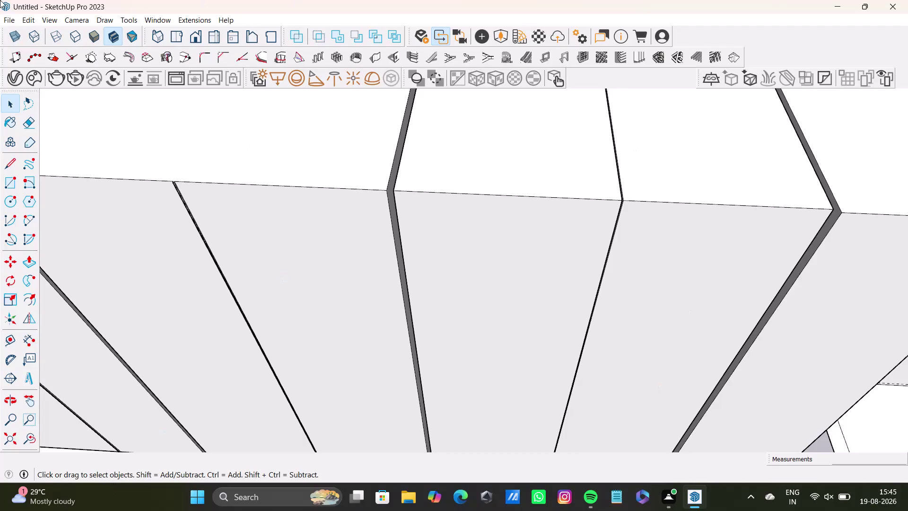
Zoom into the gap between two door panels and push its thin face inward.
scroll(down, 3)
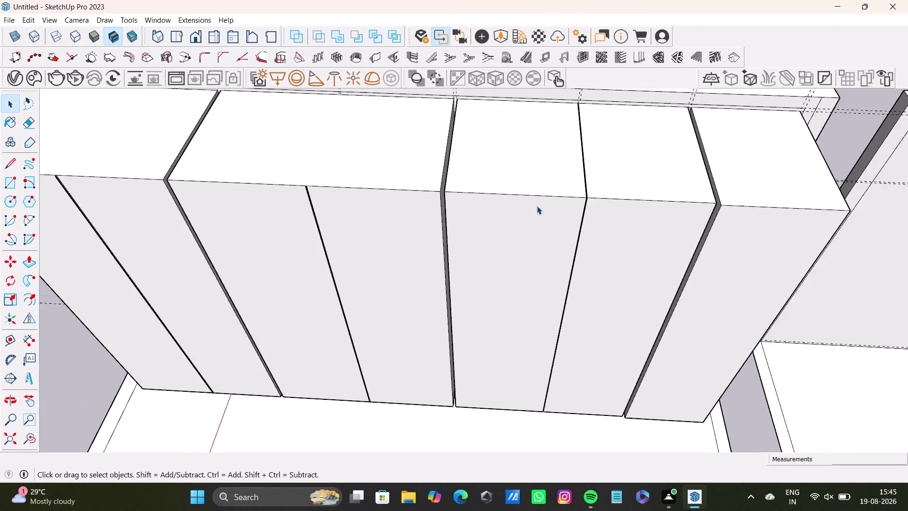
scroll(down, 3)
middle_drag(554, 187, 513, 303)
scroll(up, 3)
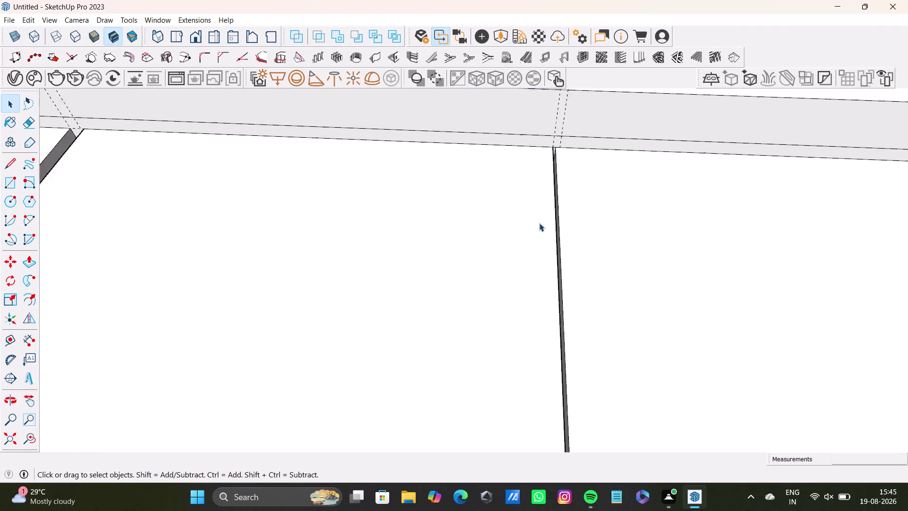
scroll(up, 3)
middle_drag(547, 205, 479, 353)
scroll(up, 3)
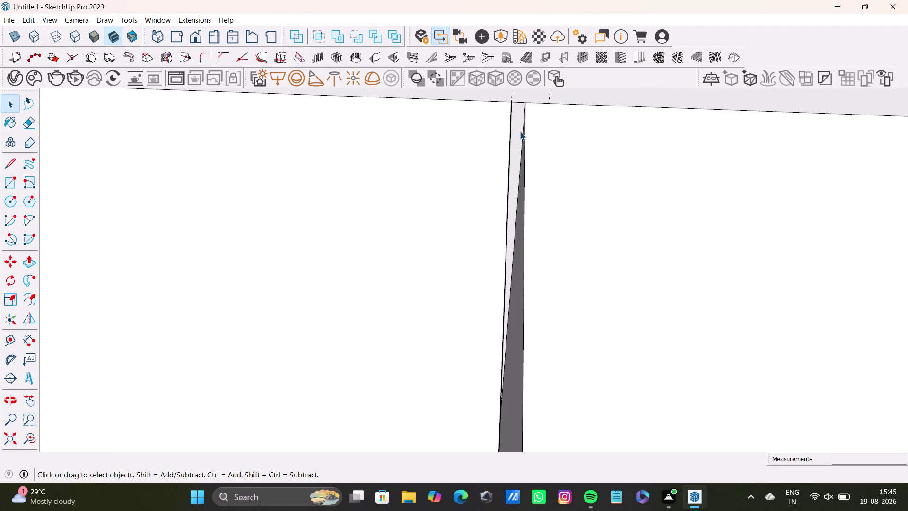
click(520, 131)
key(p)
drag(520, 131, 506, 455)
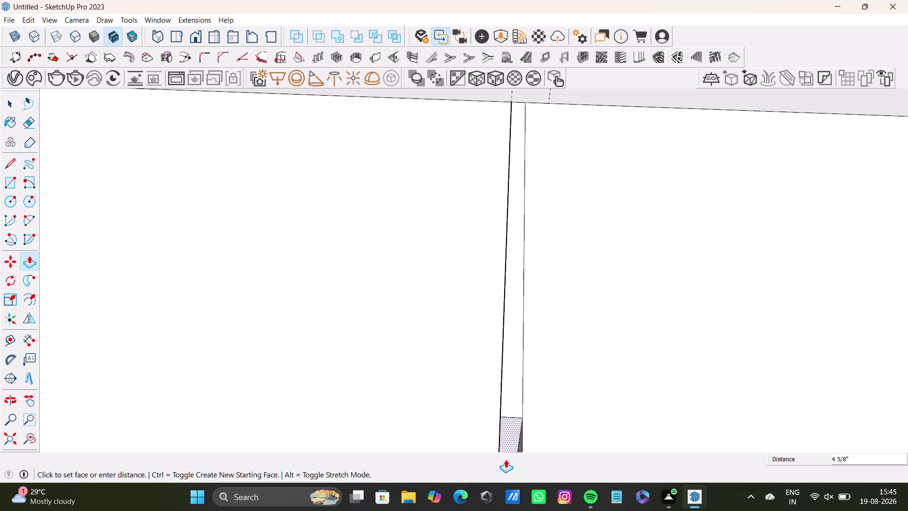
drag(506, 455, 506, 460)
Keep recessing the gap strip while following it along the door gap.
scroll(down, 3)
middle_drag(512, 417, 528, 90)
drag(525, 109, 529, 341)
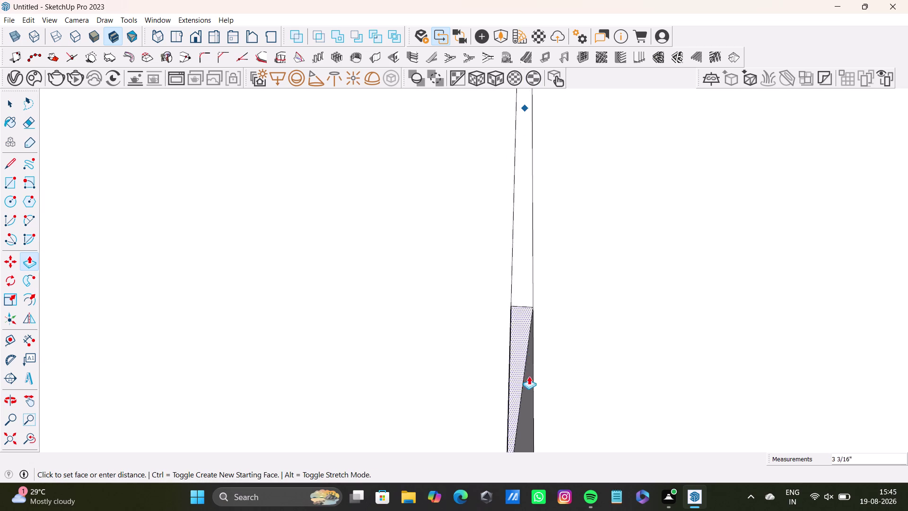
drag(529, 341, 531, 460)
scroll(down, 3)
middle_drag(540, 414, 586, 8)
scroll(up, 3)
drag(562, 113, 596, 424)
scroll(down, 3)
middle_drag(601, 396, 610, 160)
drag(599, 183, 599, 193)
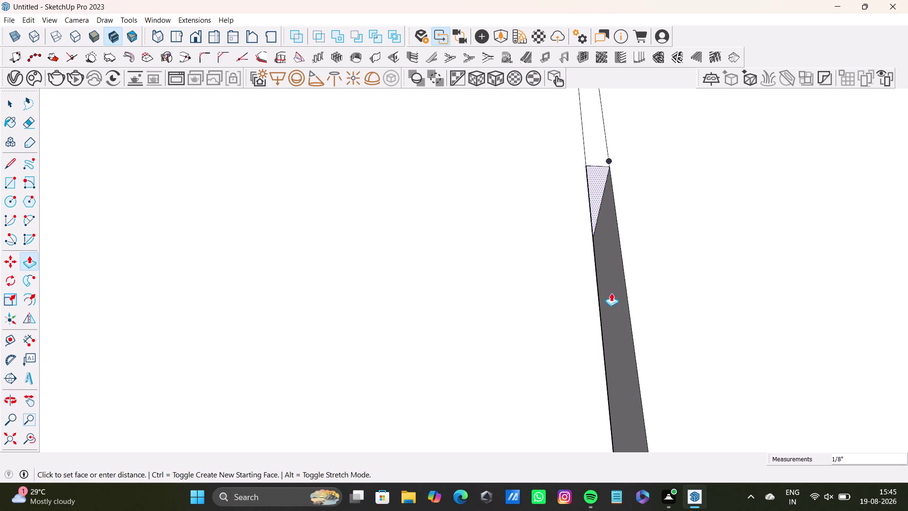
drag(599, 193, 645, 451)
scroll(down, 3)
middle_drag(659, 400, 648, 69)
drag(625, 109, 674, 370)
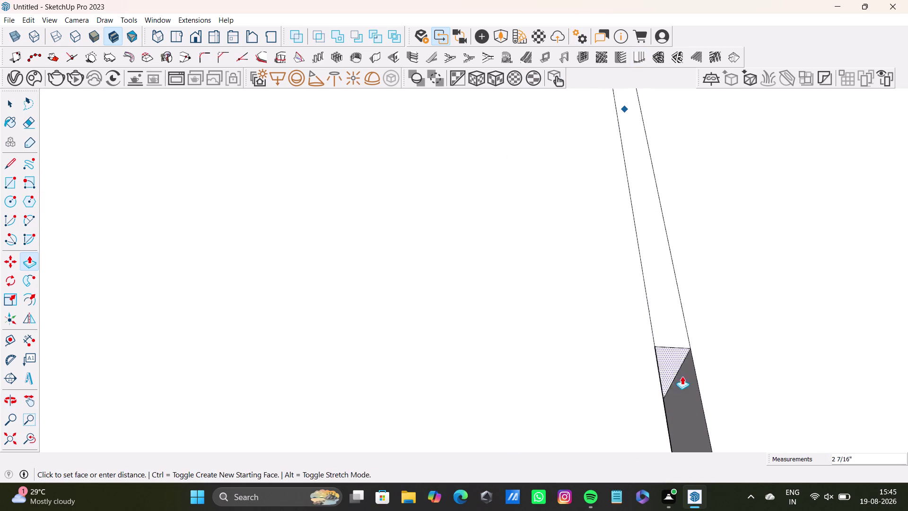
drag(674, 370, 682, 376)
scroll(down, 3)
middle_drag(682, 369, 660, 115)
drag(657, 122, 735, 443)
scroll(down, 3)
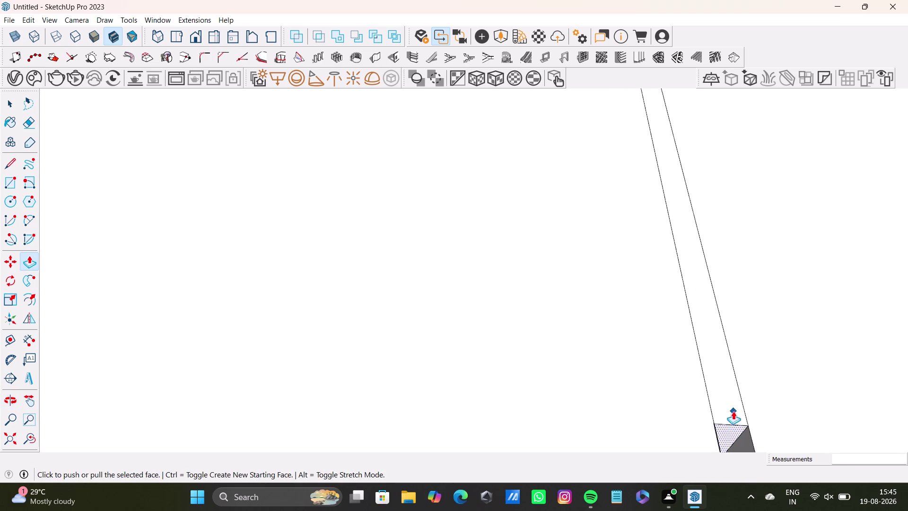
scroll(down, 3)
middle_drag(731, 396, 665, 82)
drag(664, 122, 756, 461)
scroll(down, 3)
middle_drag(740, 398, 684, 97)
drag(700, 143, 799, 459)
Continue pushing the gap face deeper further down the gap between the panels.
scroll(down, 3)
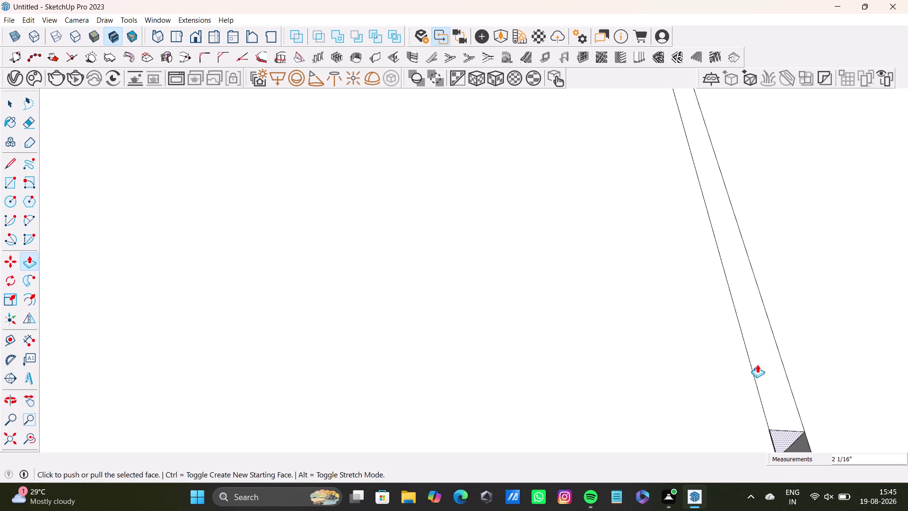
middle_drag(758, 361, 664, 58)
scroll(up, 3)
drag(703, 152, 811, 434)
scroll(down, 3)
middle_drag(784, 387, 689, 110)
drag(707, 160, 707, 161)
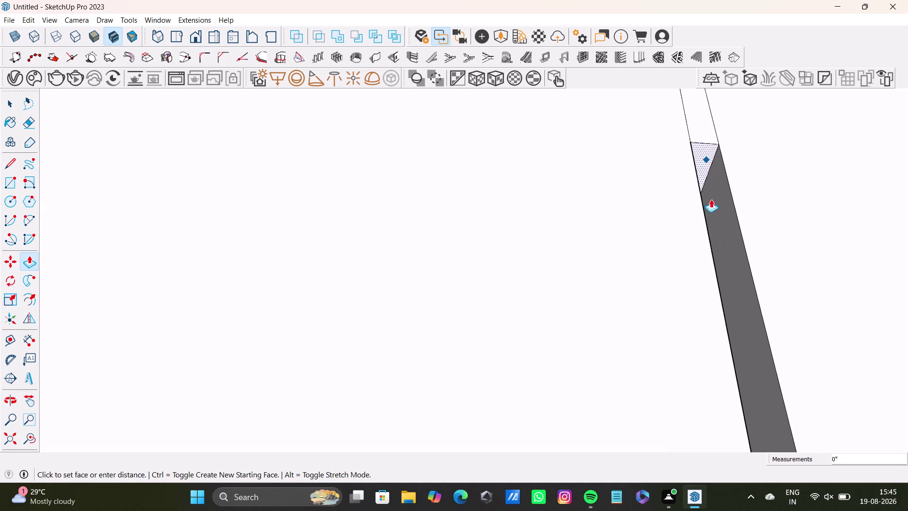
drag(707, 160, 796, 421)
scroll(down, 3)
middle_drag(790, 394, 735, 188)
drag(713, 215, 713, 216)
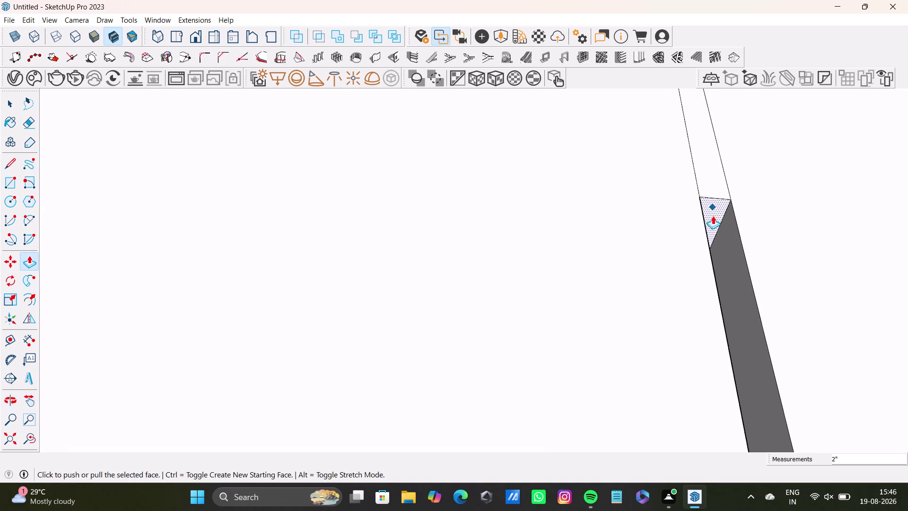
drag(713, 216, 817, 441)
scroll(down, 3)
middle_drag(820, 406, 721, 96)
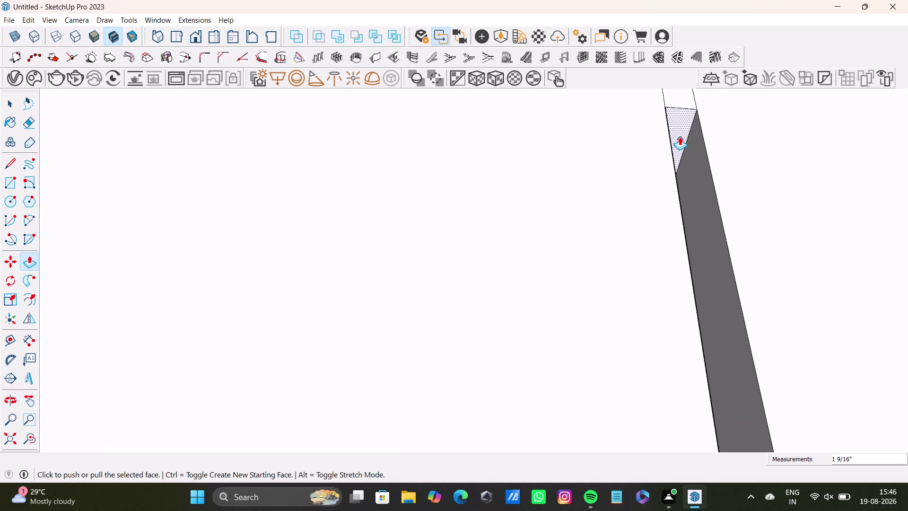
drag(678, 129, 799, 487)
scroll(down, 3)
middle_drag(763, 374, 687, 54)
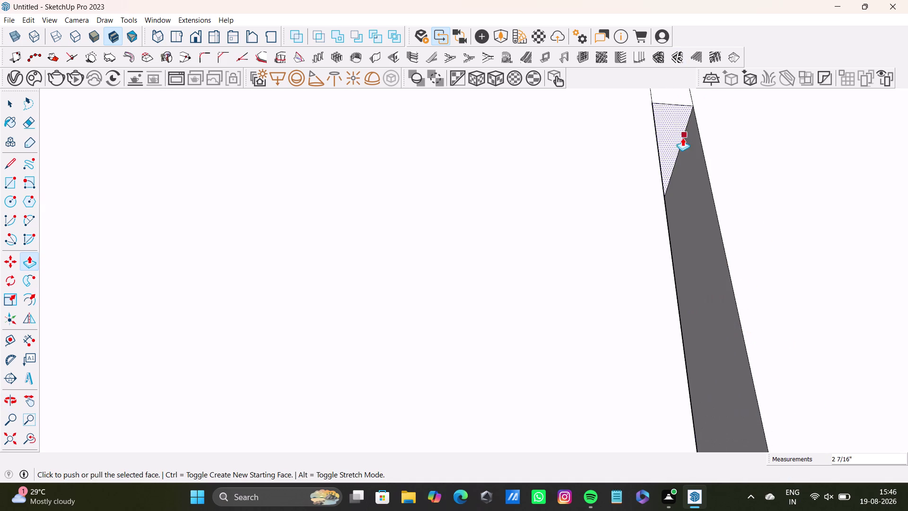
drag(675, 126, 807, 464)
scroll(down, 3)
middle_drag(788, 392, 701, 101)
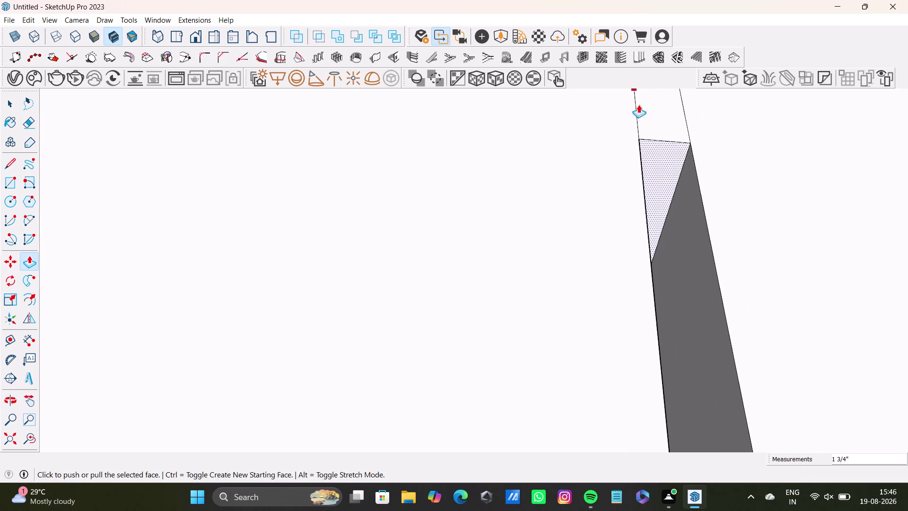
drag(666, 171, 777, 422)
scroll(down, 3)
middle_drag(786, 379, 716, 96)
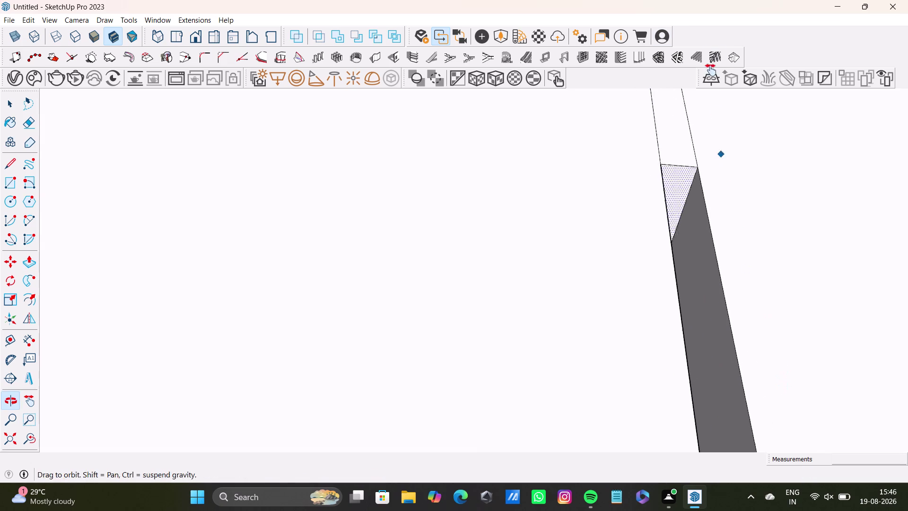
middle_drag(716, 96, 711, 67)
drag(670, 124, 787, 413)
scroll(down, 3)
Push the lower end of the gap strip to its final depth and select the leftover edge.
scroll(up, 3)
scroll(down, 3)
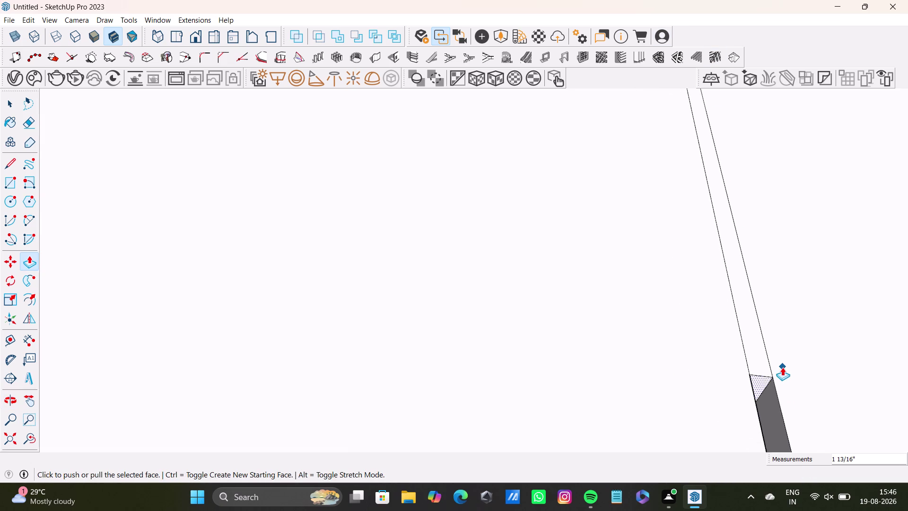
scroll(down, 3)
middle_drag(785, 367, 709, 233)
scroll(up, 3)
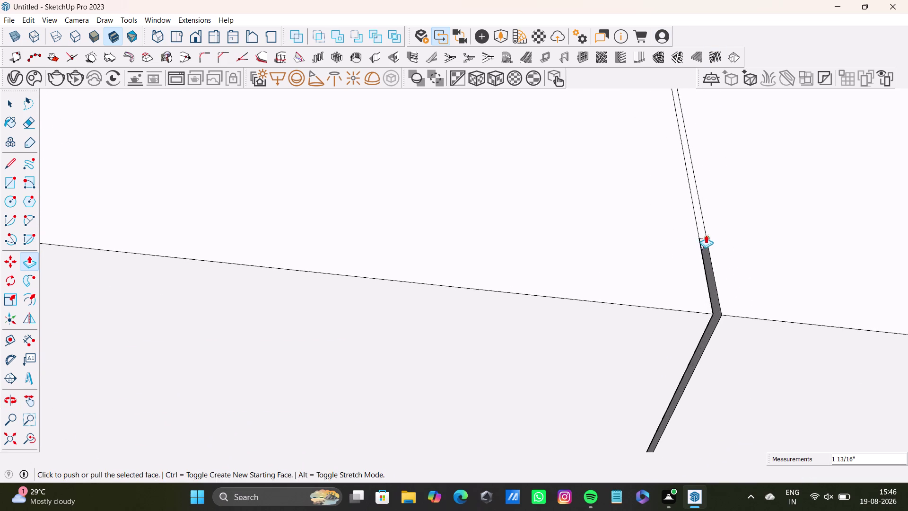
scroll(up, 3)
drag(703, 245, 732, 409)
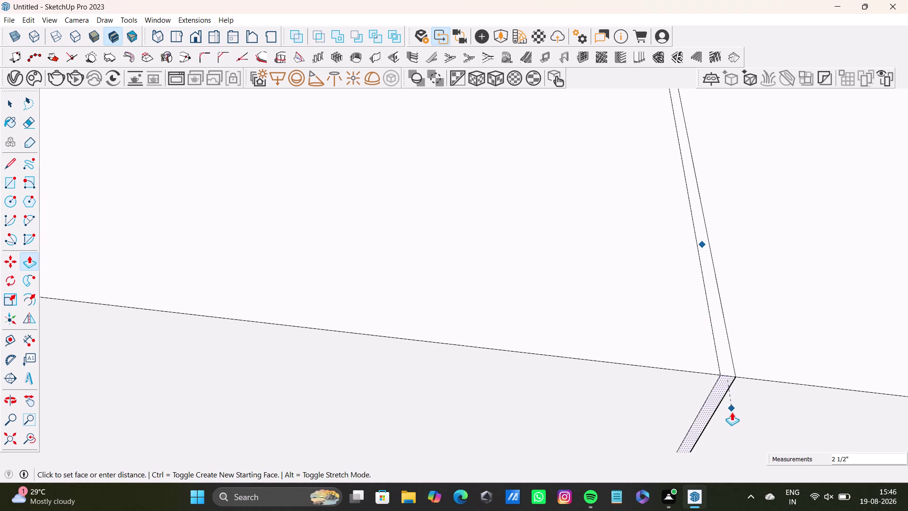
drag(731, 408, 731, 416)
drag(716, 381, 725, 386)
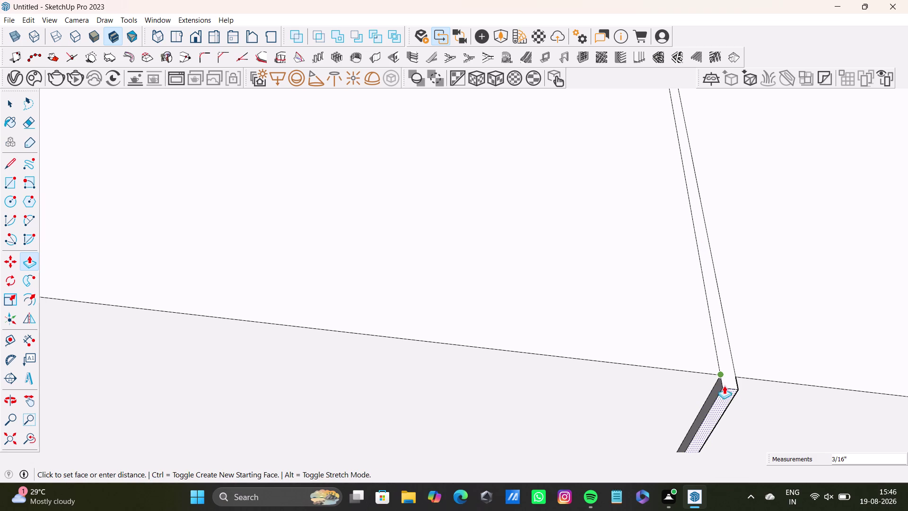
drag(725, 387, 725, 385)
key(space)
scroll(up, 3)
click(716, 350)
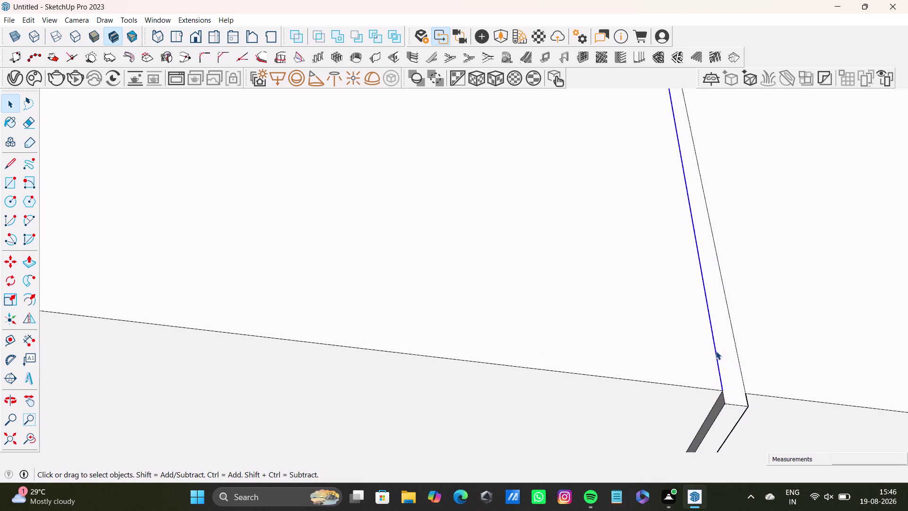
Delete the two leftover edges along the door gap.
key(Delete)
click(739, 364)
key(Delete)
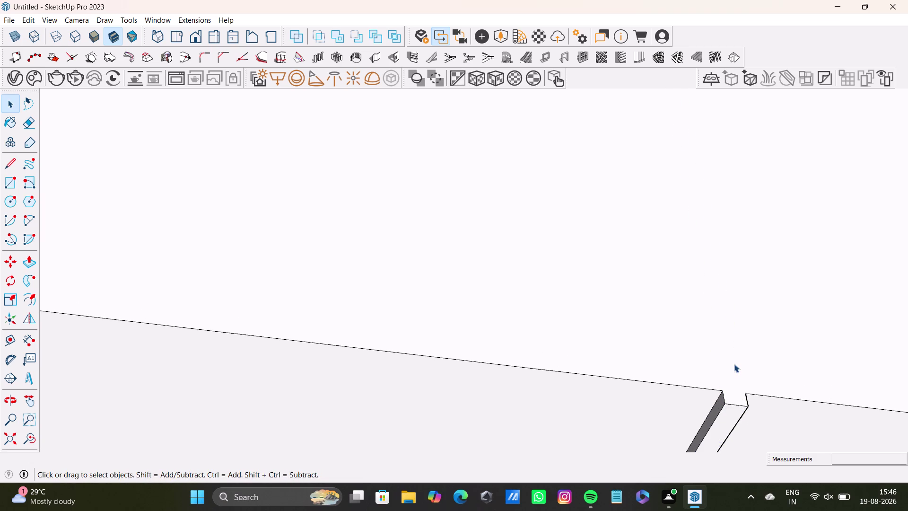
scroll(down, 3)
scroll(up, 3)
scroll(down, 3)
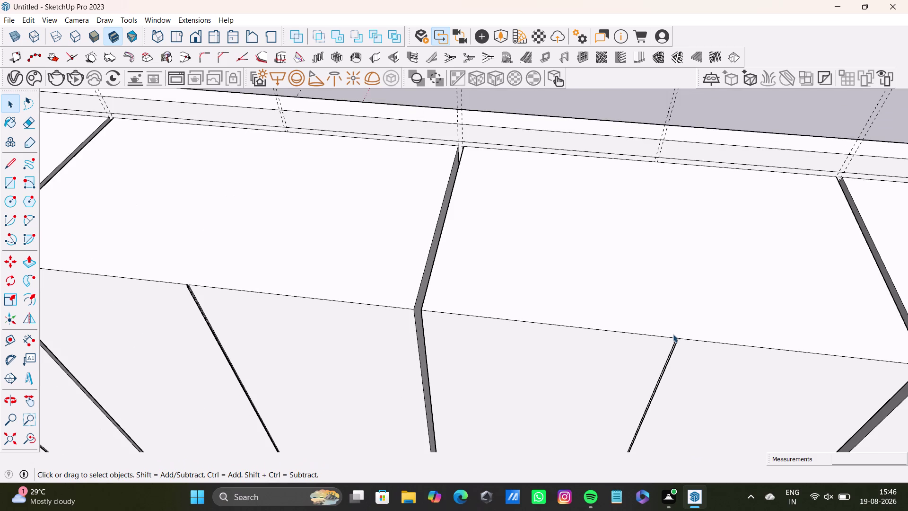
scroll(up, 3)
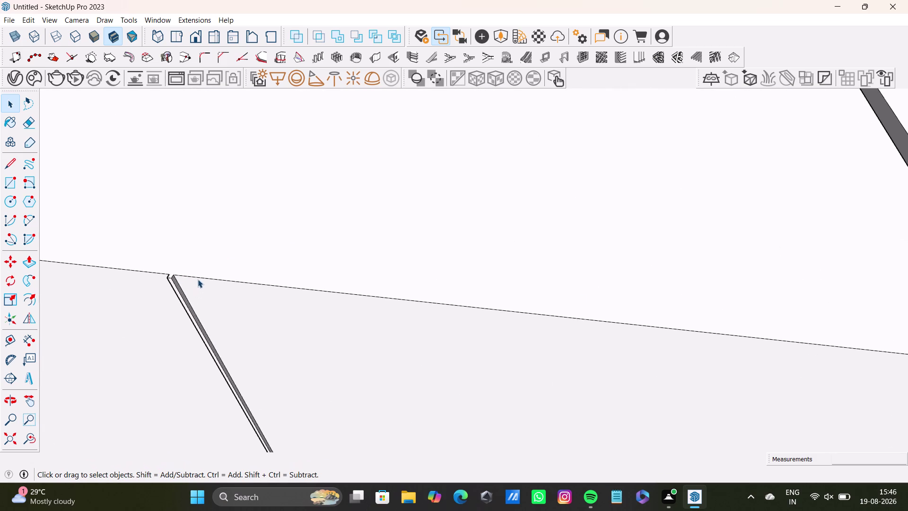
scroll(down, 3)
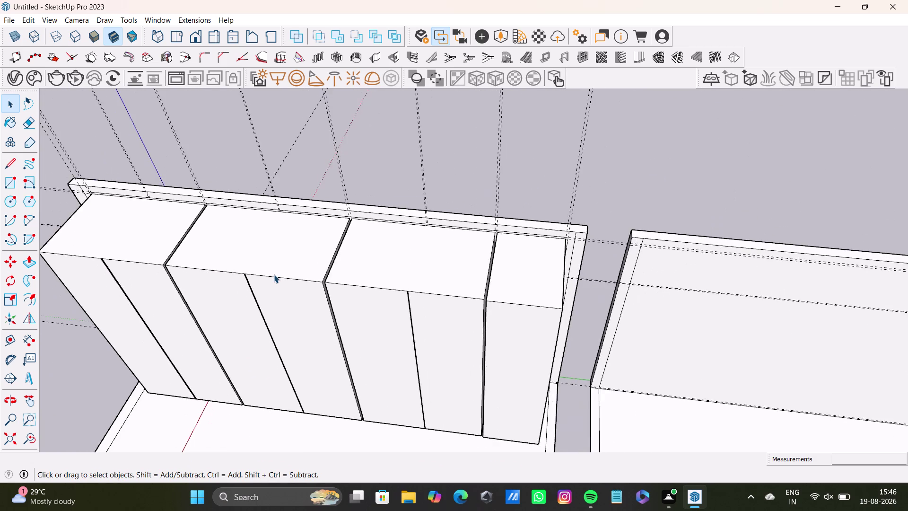
scroll(down, 3)
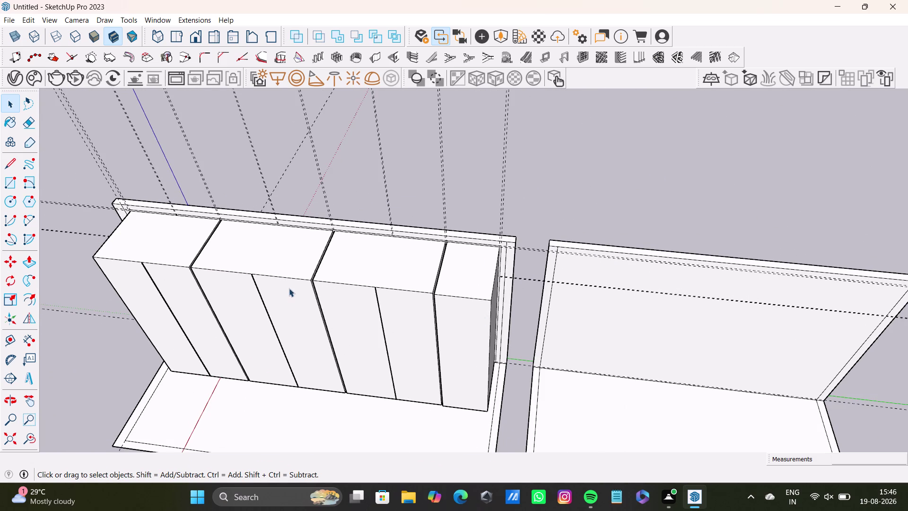
scroll(down, 3)
Orbit out over the cabinet run and triple-click to select the cabinet.
middle_drag(289, 284, 476, 273)
scroll(up, 3)
middle_drag(467, 298, 499, 126)
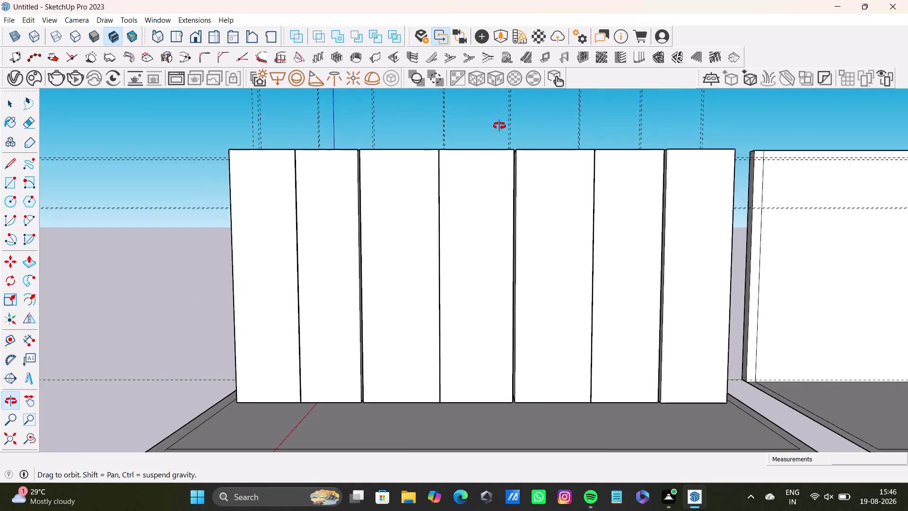
middle_drag(499, 126, 441, 207)
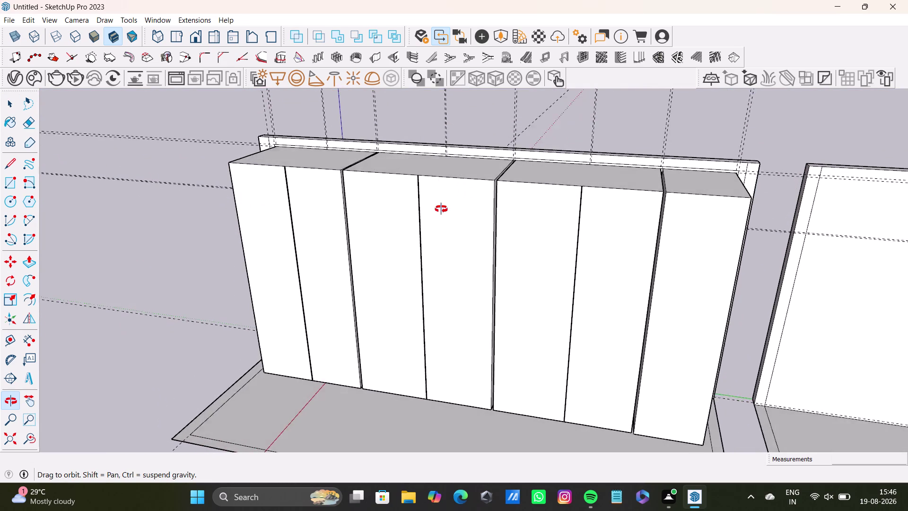
middle_drag(440, 207, 485, 246)
scroll(down, 3)
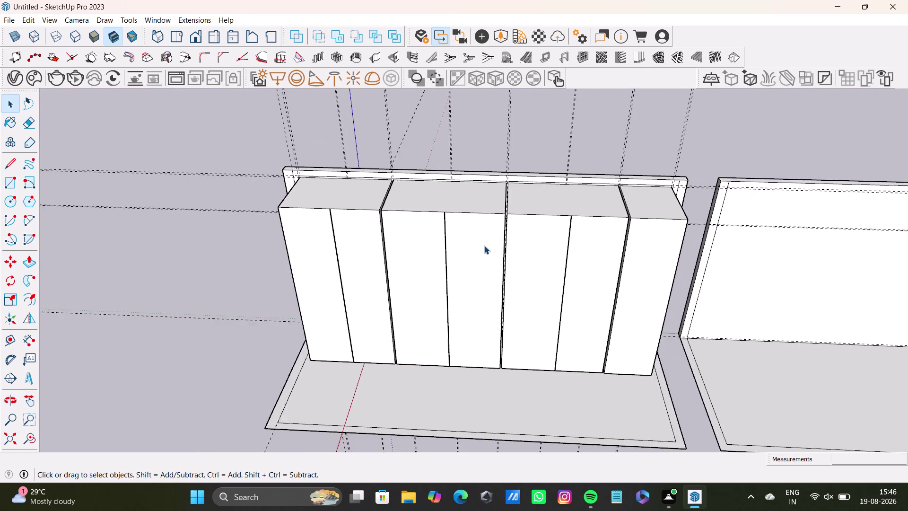
scroll(down, 3)
double_click(697, 217)
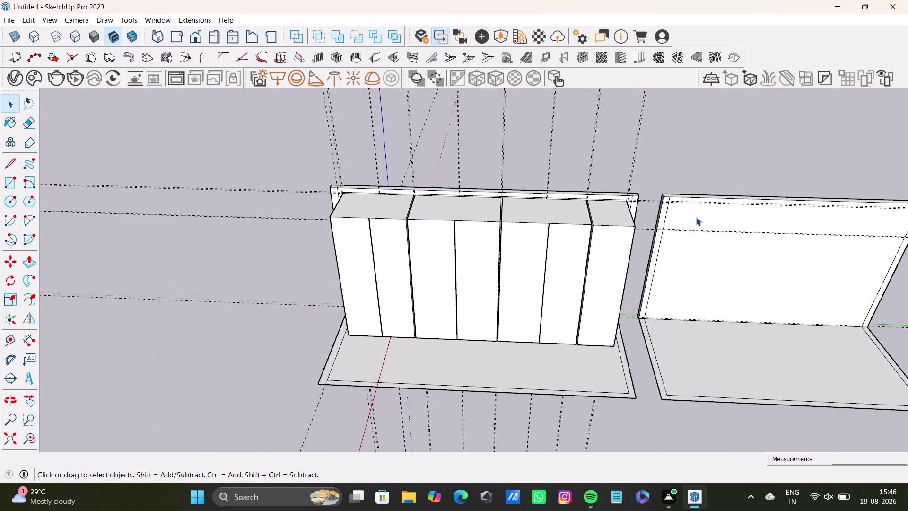
scroll(down, 3)
middle_drag(631, 242, 550, 233)
scroll(up, 3)
triple_click(575, 204)
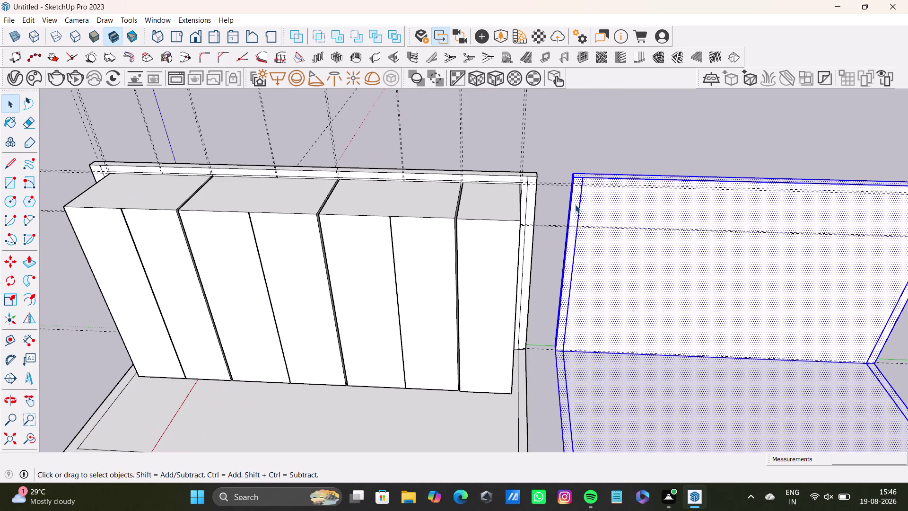
Delete the stray cabinet duplicate and select the entire cabinet with all its doors.
scroll(down, 3)
key(Delete)
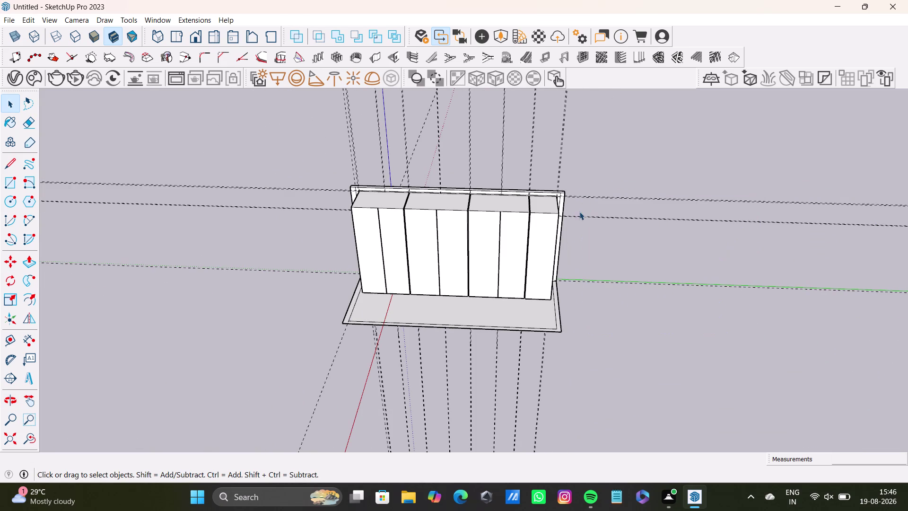
scroll(up, 3)
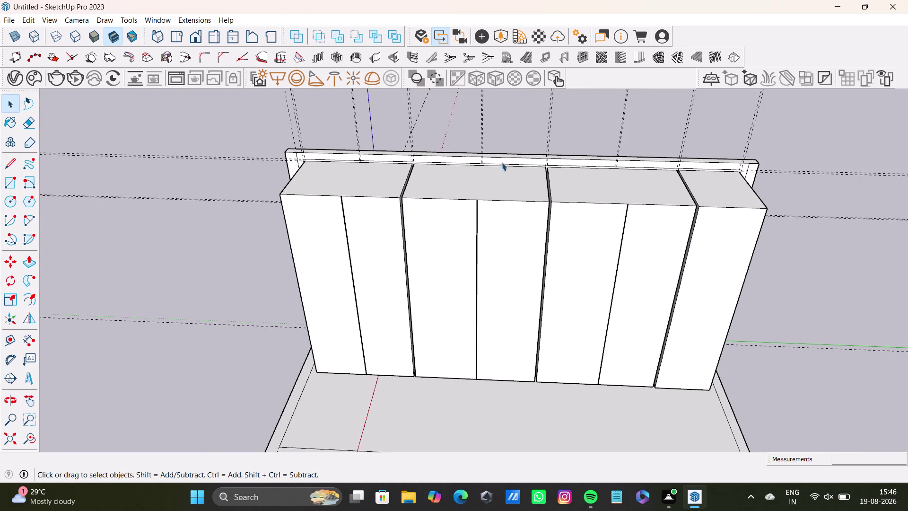
triple_click(505, 161)
scroll(down, 3)
middle_drag(540, 224, 495, 224)
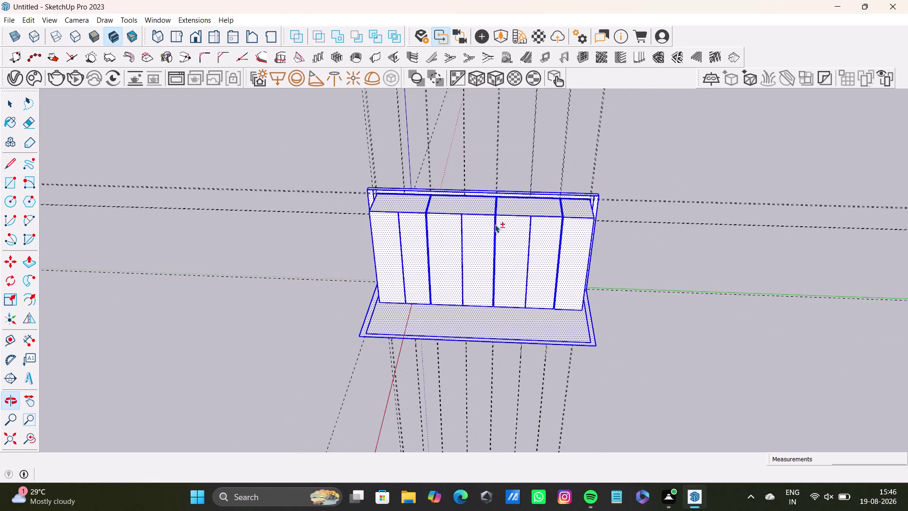
Copy the cabinet from its bottom corner and place the duplicate to the right.
key(m)
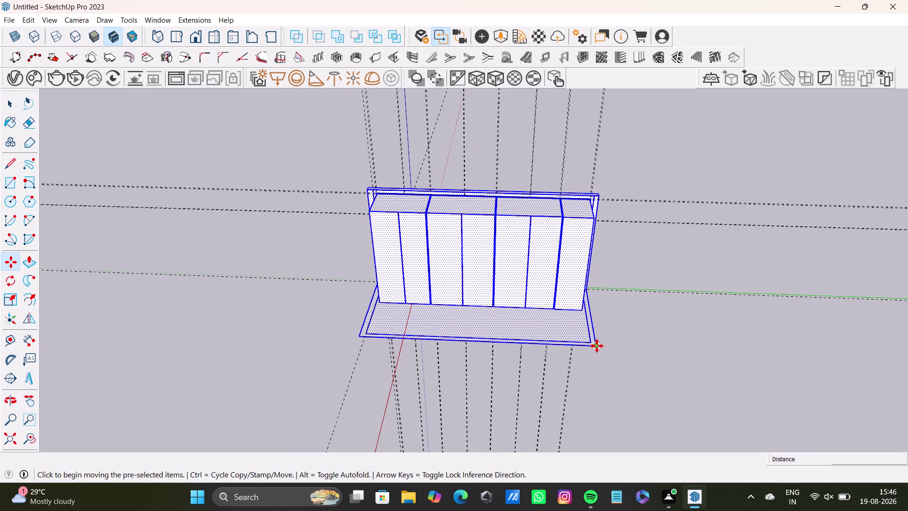
click(597, 346)
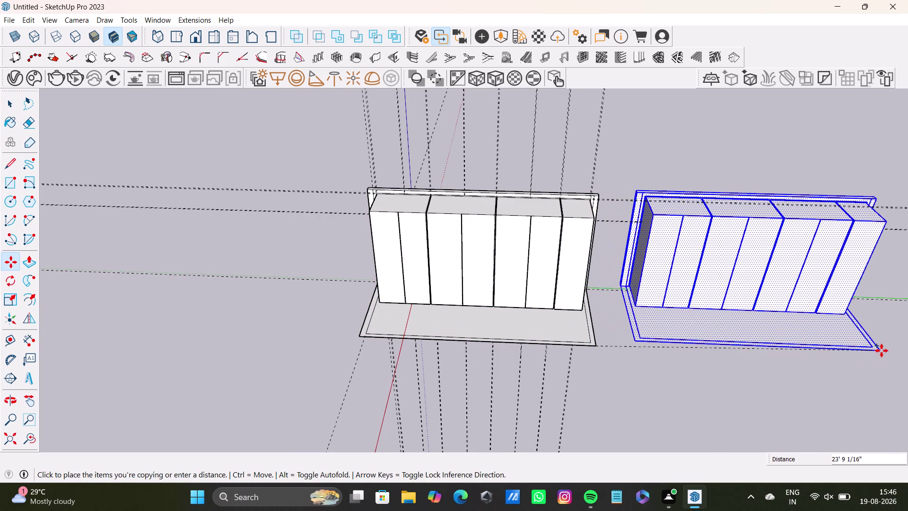
click(882, 350)
key(space)
click(723, 375)
scroll(up, 3)
middle_drag(488, 238, 709, 258)
scroll(up, 3)
middle_drag(522, 212, 514, 381)
middle_drag(535, 350, 513, 204)
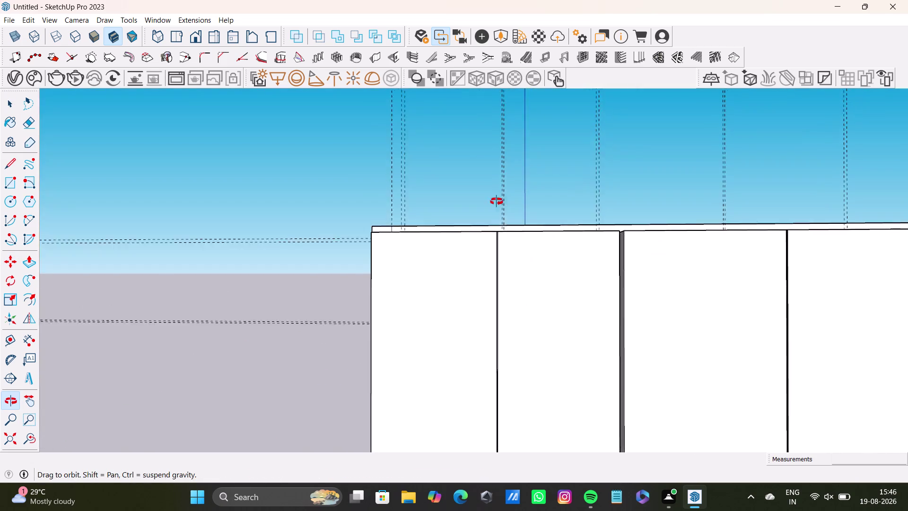
middle_drag(512, 204, 593, 333)
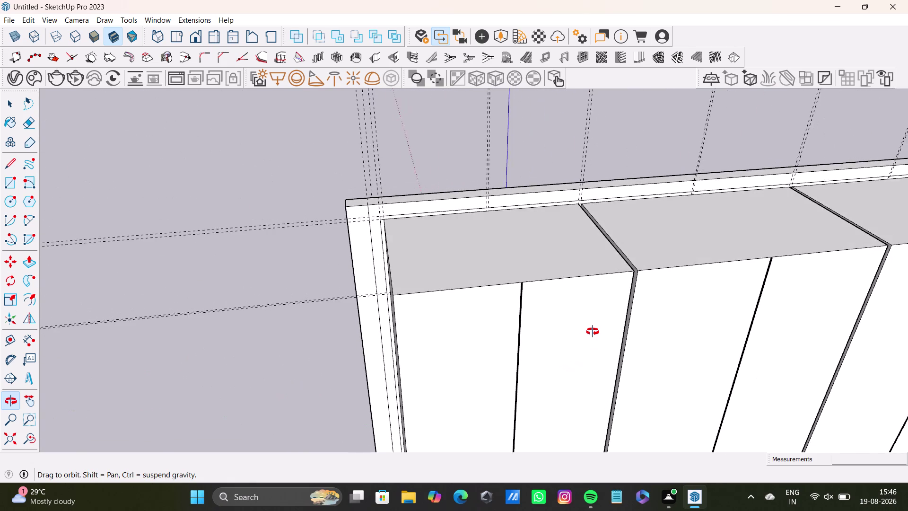
middle_drag(593, 333, 593, 329)
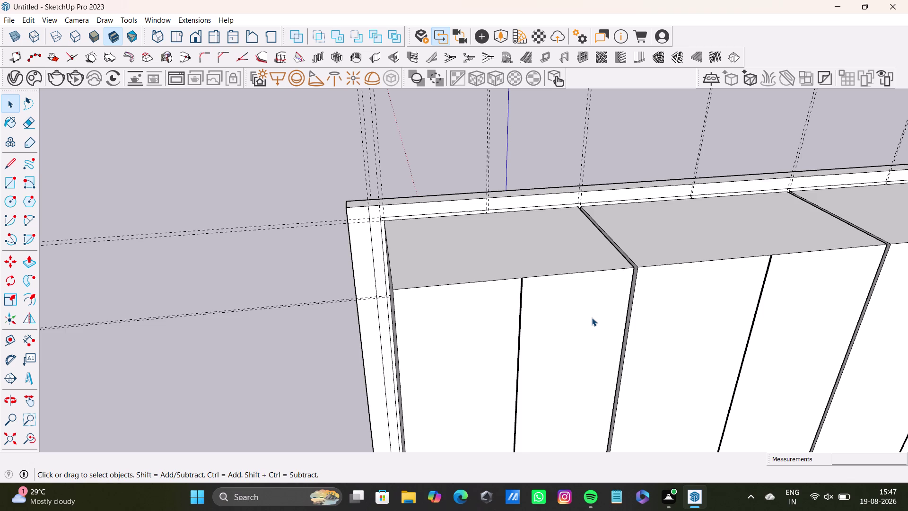
scroll(down, 3)
middle_drag(463, 313, 475, 207)
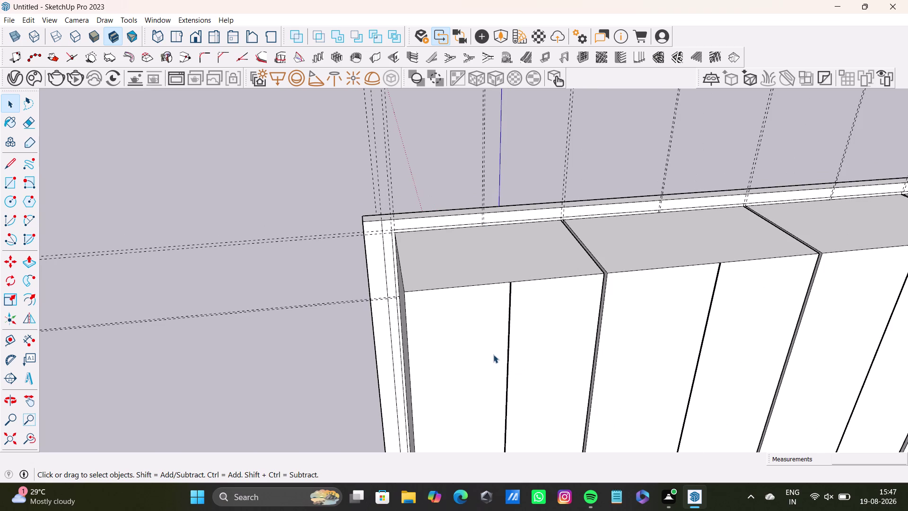
middle_drag(485, 346, 482, 307)
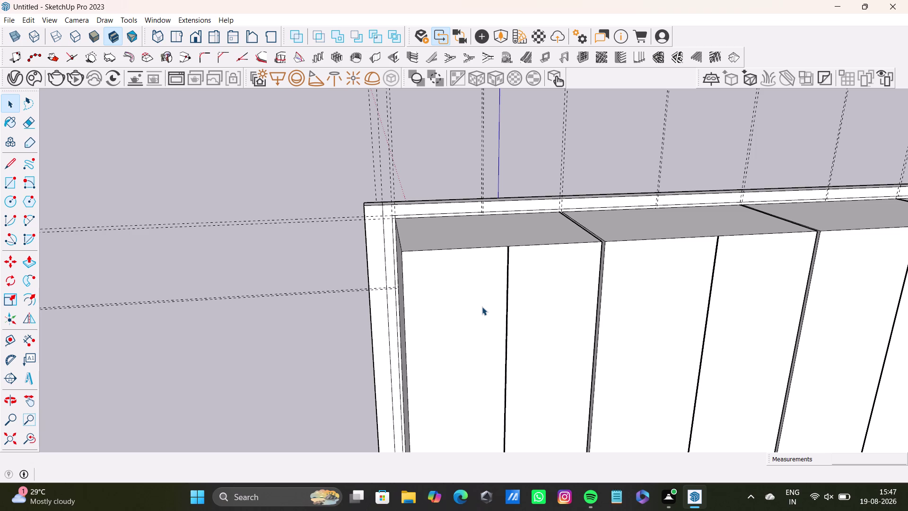
scroll(down, 3)
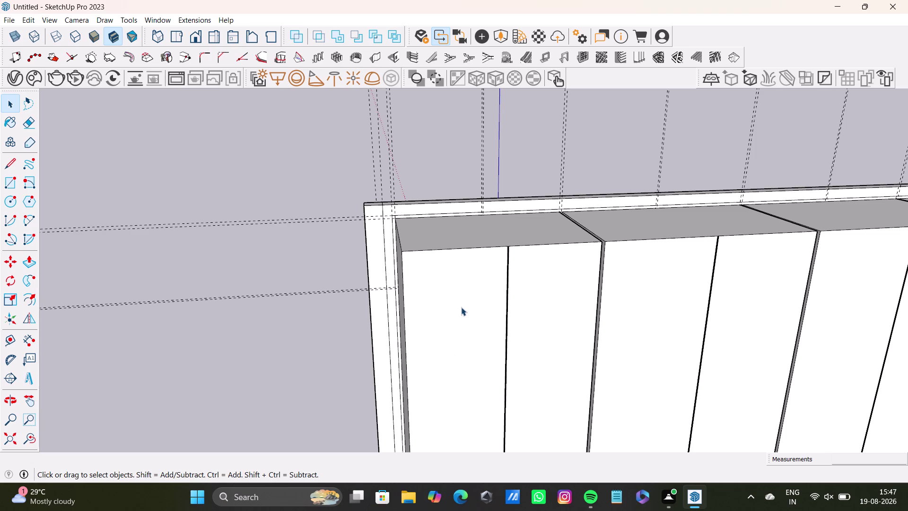
scroll(down, 3)
middle_drag(460, 309, 444, 234)
middle_drag(493, 280, 463, 140)
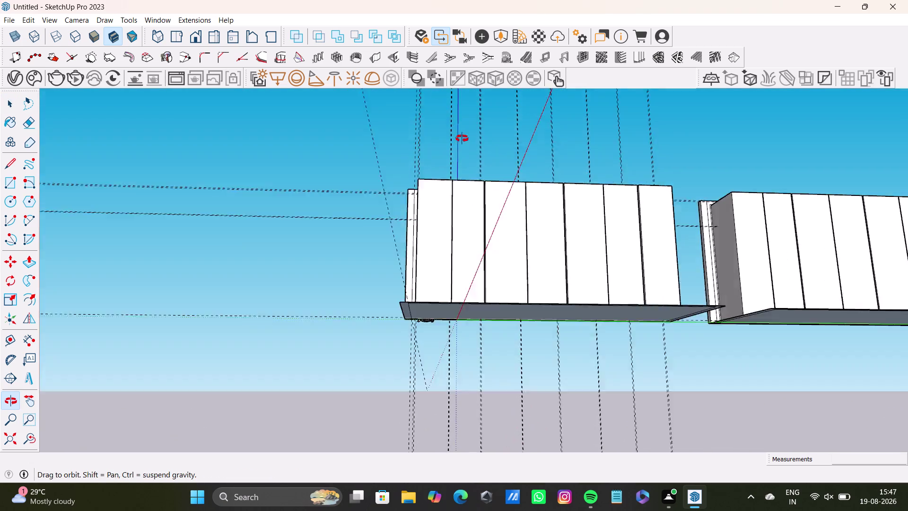
middle_drag(463, 140, 434, 270)
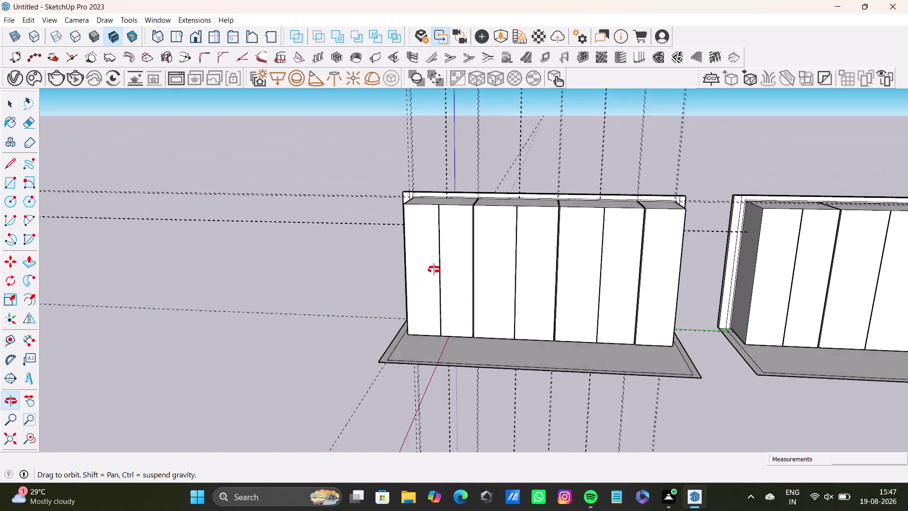
middle_drag(434, 270, 469, 261)
scroll(up, 3)
scroll(down, 3)
middle_drag(491, 230, 458, 236)
middle_drag(475, 235, 455, 146)
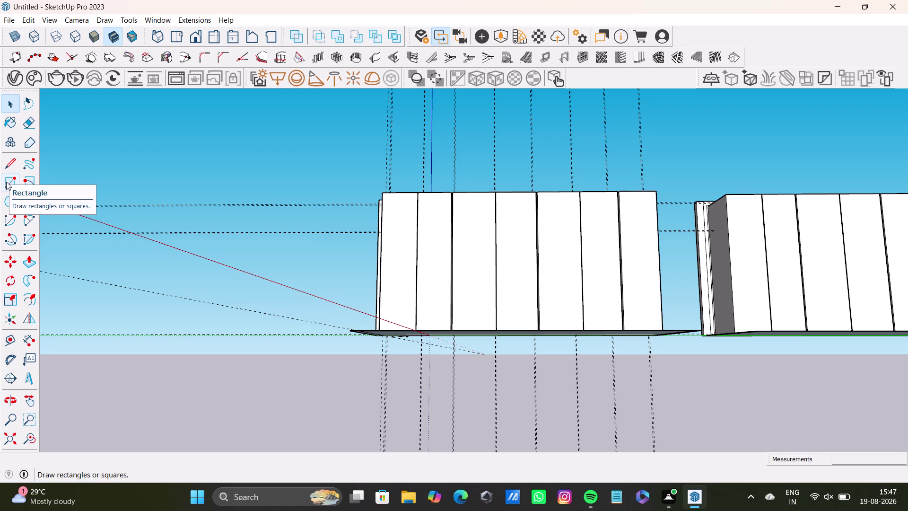
middle_drag(409, 246, 413, 377)
middle_drag(407, 286, 408, 398)
scroll(up, 3)
middle_drag(422, 284, 361, 357)
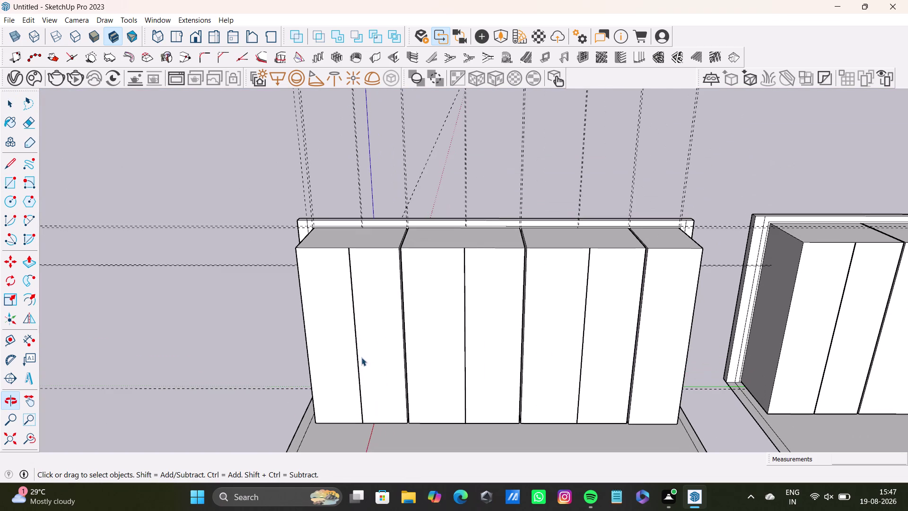
click(7, 339)
Pull a horizontal Tape Measure guide across the doors just below their top edge.
scroll(up, 3)
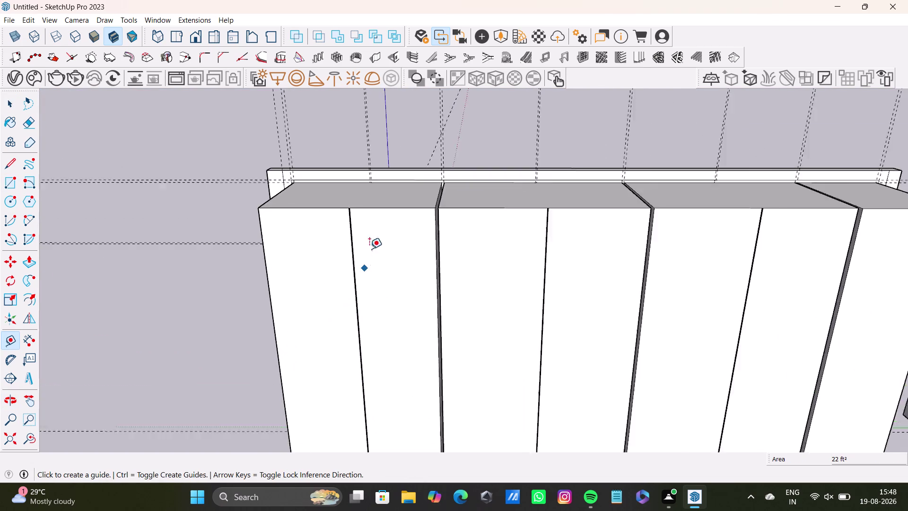
click(400, 192)
key(space)
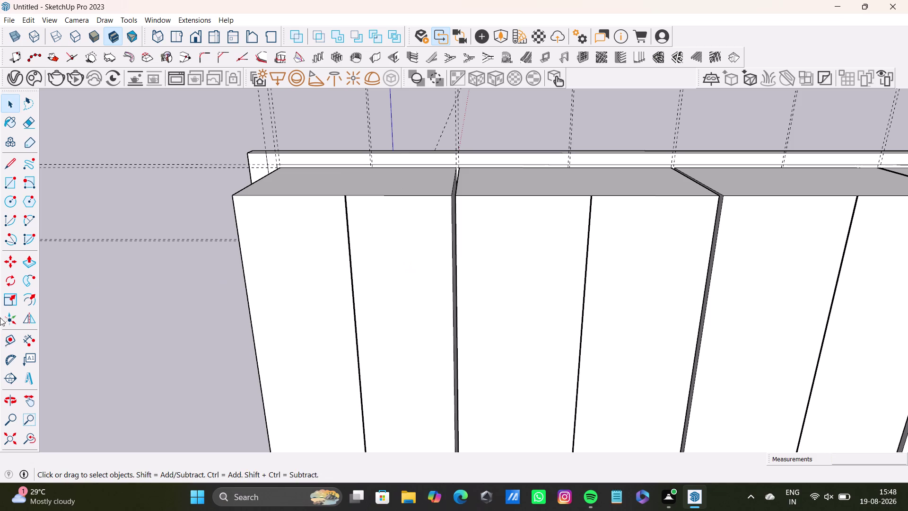
drag(9, 344, 14, 342)
click(429, 193)
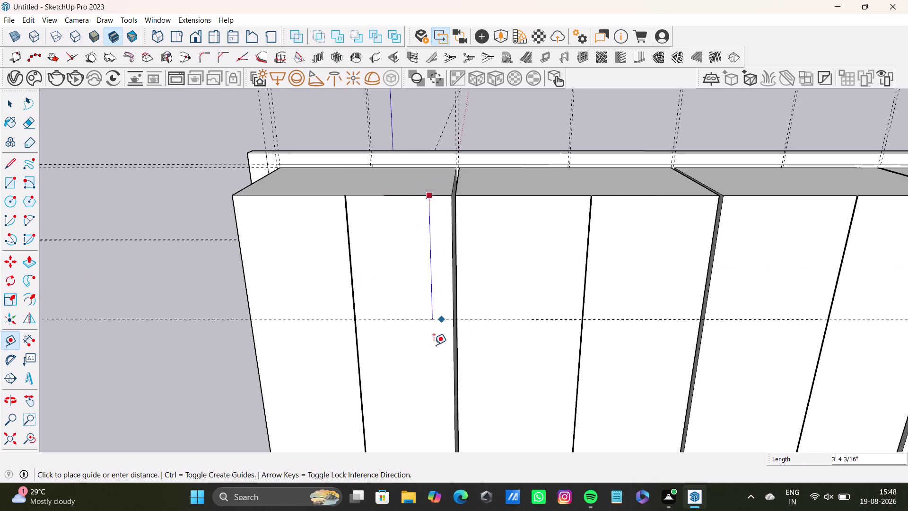
scroll(down, 3)
middle_drag(445, 301, 369, 307)
middle_drag(387, 318, 393, 234)
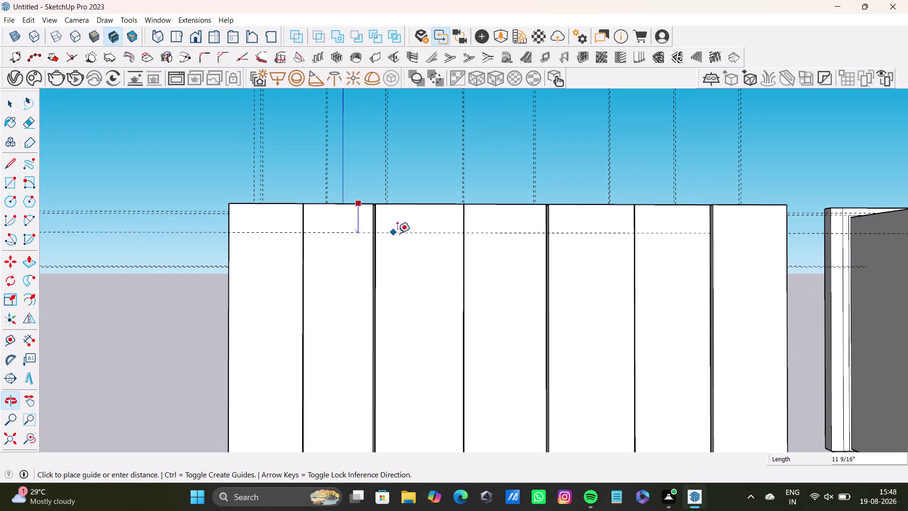
click(789, 274)
key(space)
Orbit around to view the guide across the full cabinet front.
scroll(down, 3)
middle_drag(564, 269, 561, 411)
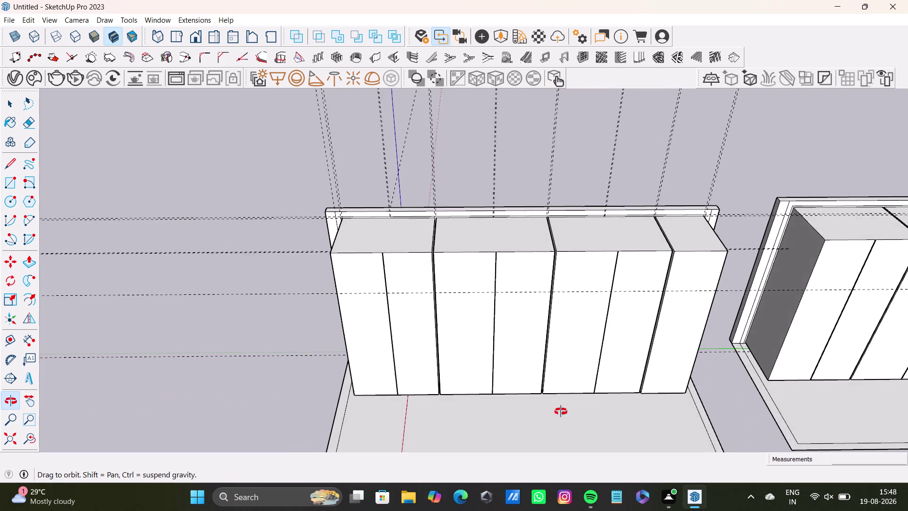
middle_drag(561, 411, 557, 437)
scroll(up, 3)
middle_drag(510, 271, 529, 234)
scroll(up, 3)
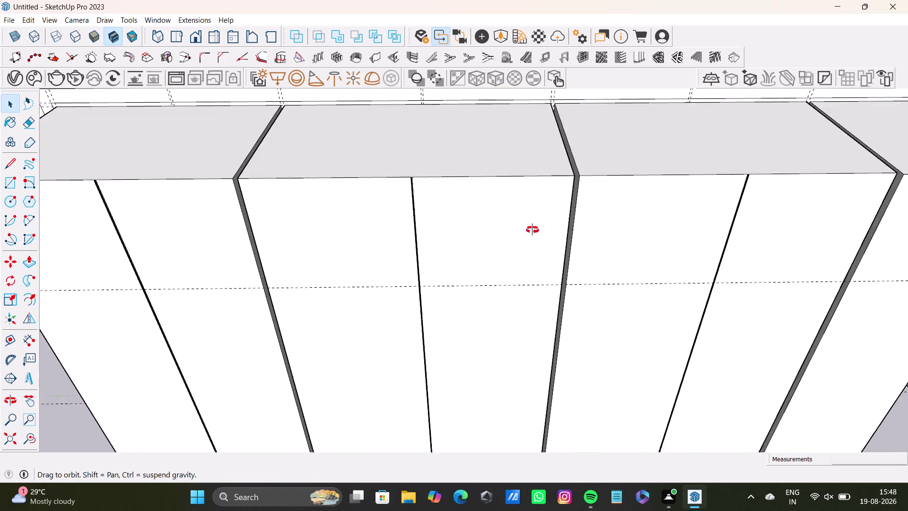
middle_drag(529, 234, 727, 190)
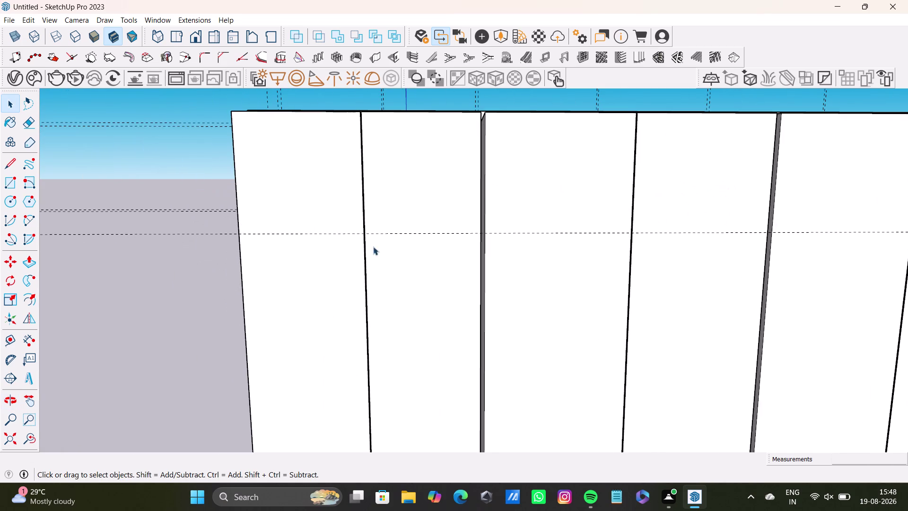
scroll(down, 3)
middle_drag(469, 237, 355, 240)
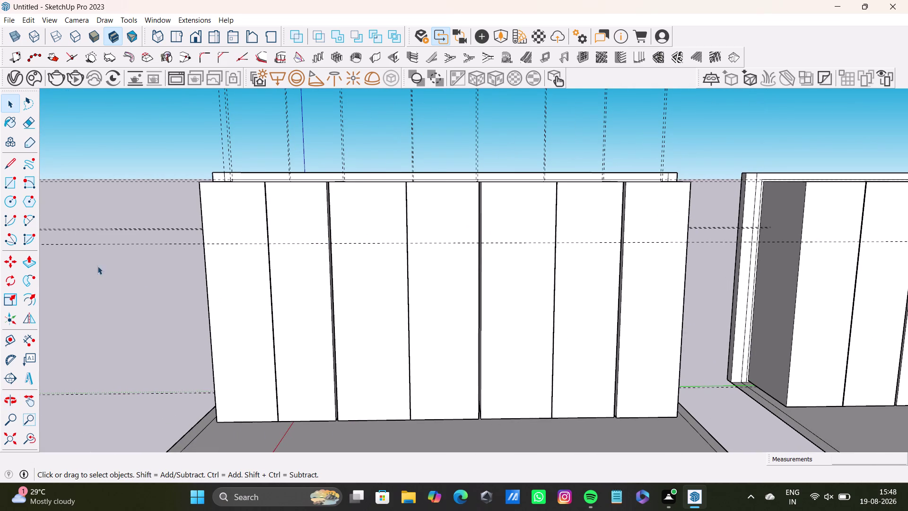
click(12, 183)
click(7, 168)
Draw a line along the guide from the panel's left edge to the next door gap.
scroll(up, 3)
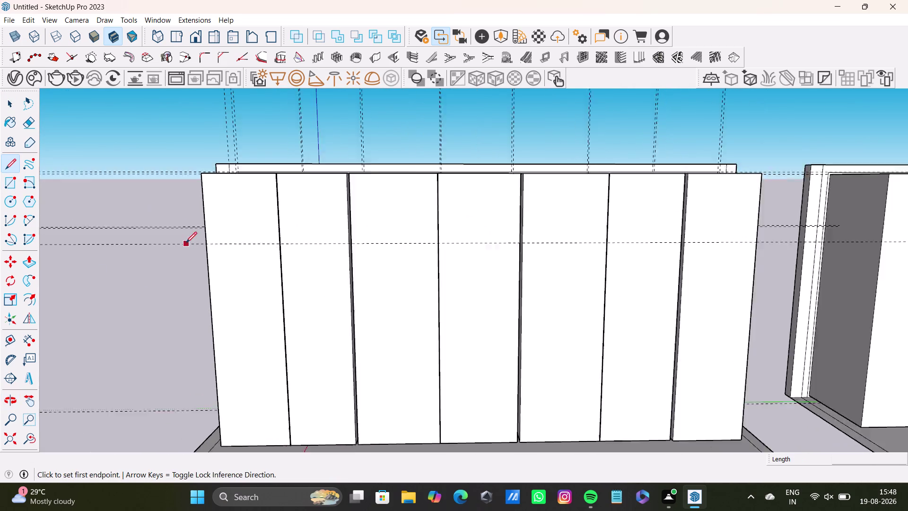
scroll(up, 3)
click(194, 241)
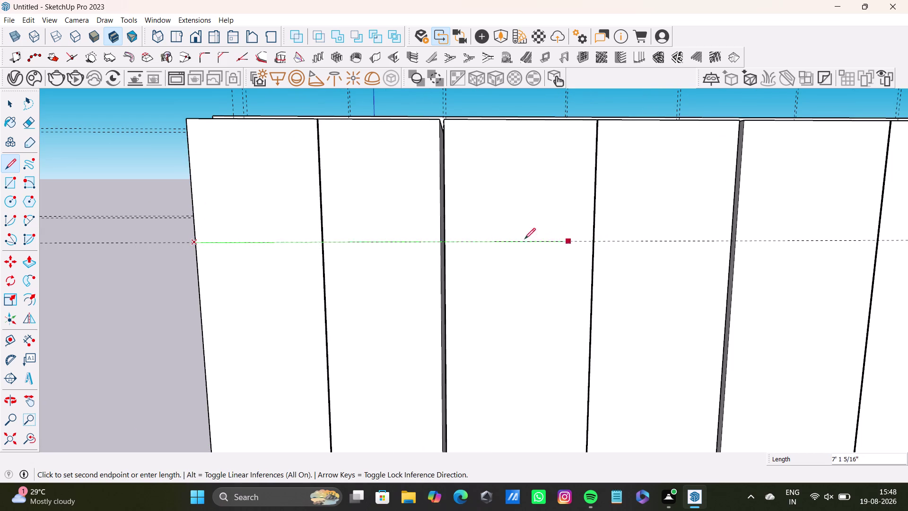
scroll(up, 3)
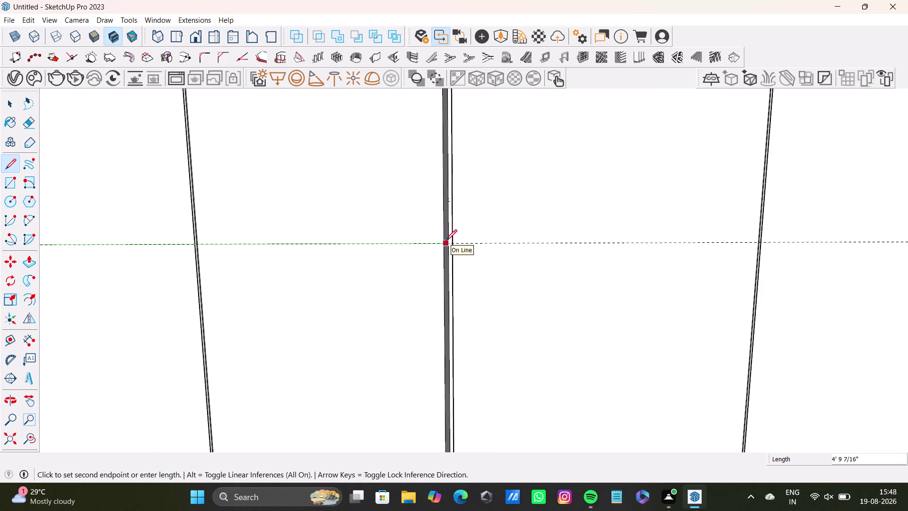
click(446, 240)
key(space)
Orbit closer and end a line at the door's edge.
scroll(down, 3)
scroll(down, 3)
middle_drag(449, 232, 270, 254)
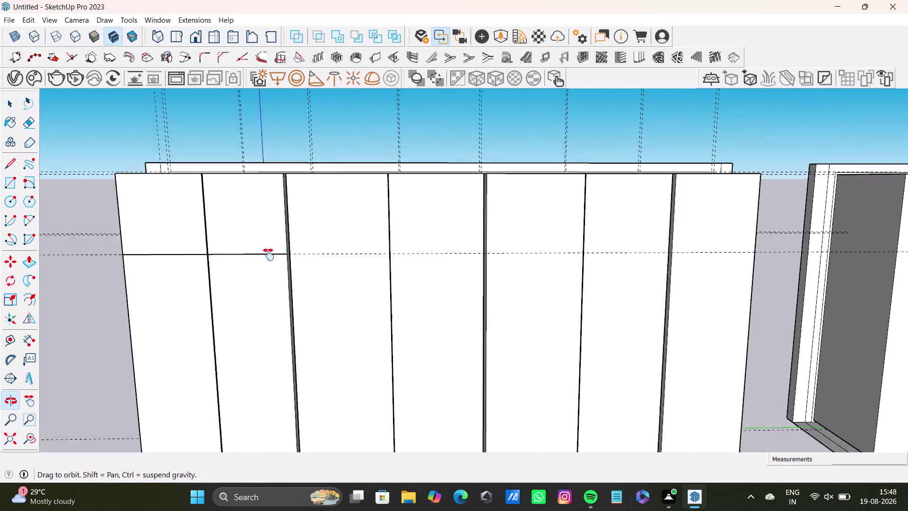
middle_drag(269, 255, 269, 254)
drag(5, 160, 11, 159)
scroll(up, 3)
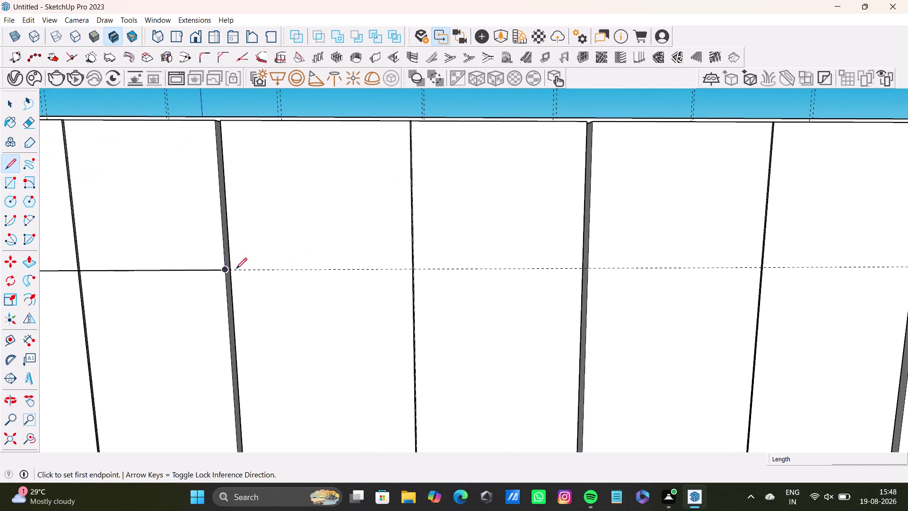
click(230, 269)
key(space)
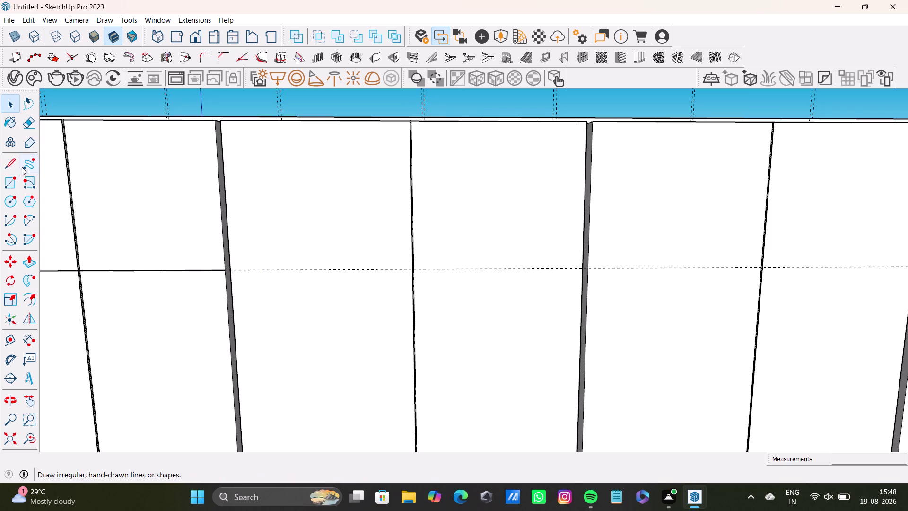
Draw the groove line segment up to the panel edge.
click(6, 166)
scroll(up, 3)
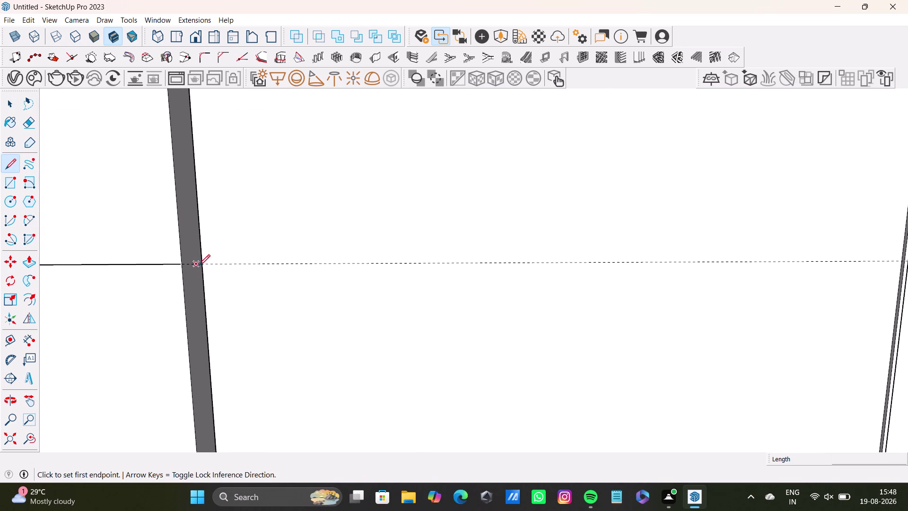
drag(201, 265, 207, 264)
scroll(down, 3)
key(space)
Orbit around the panels to inspect their underside and top corners.
scroll(up, 3)
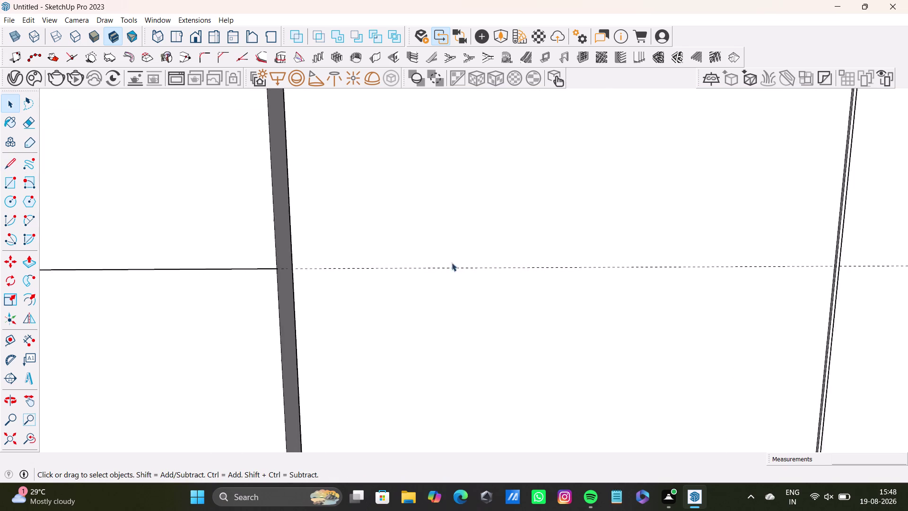
scroll(up, 3)
middle_drag(426, 253, 370, 444)
middle_drag(365, 235, 334, 335)
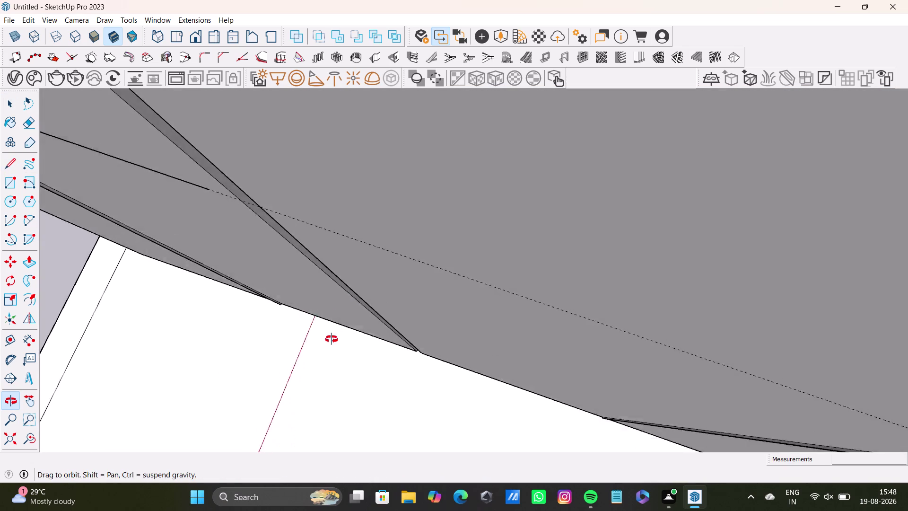
middle_drag(334, 334, 448, 229)
scroll(down, 3)
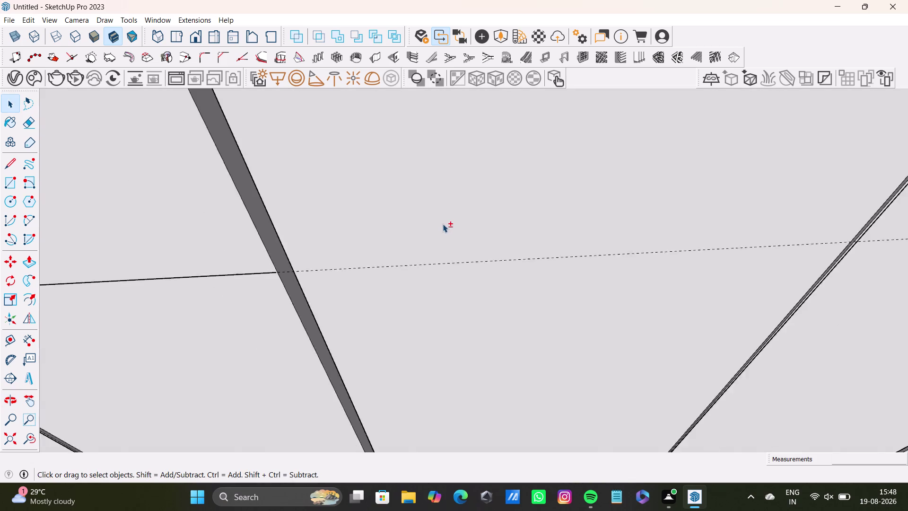
scroll(down, 3)
middle_drag(442, 219, 448, 421)
middle_drag(434, 315, 260, 269)
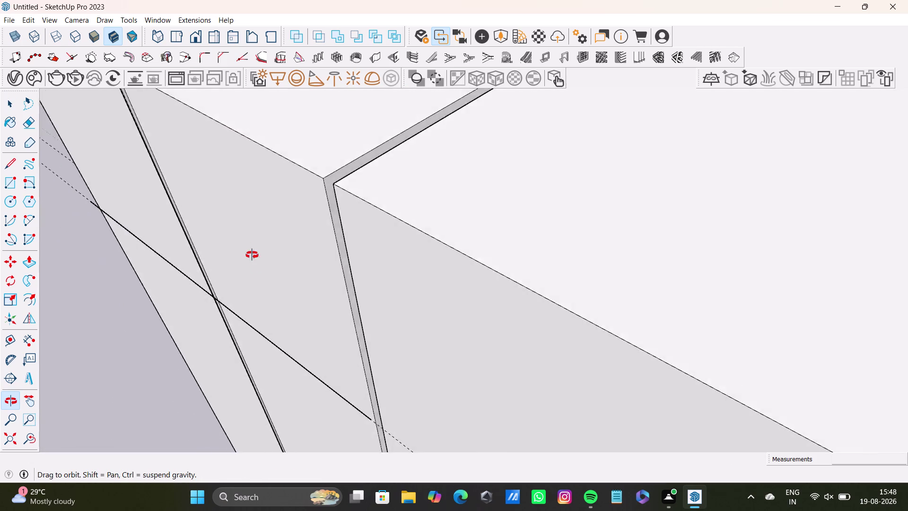
middle_drag(260, 269, 245, 213)
key(space)
click(394, 268)
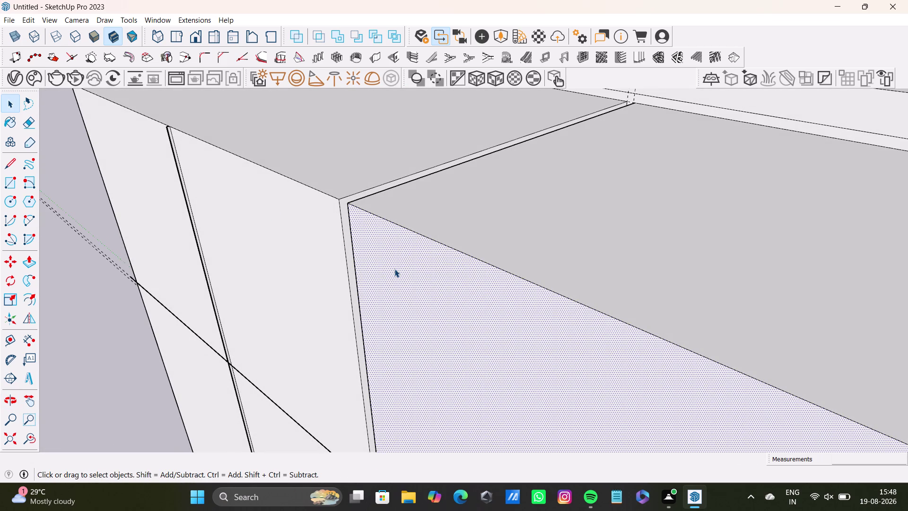
key(p)
drag(394, 268, 320, 192)
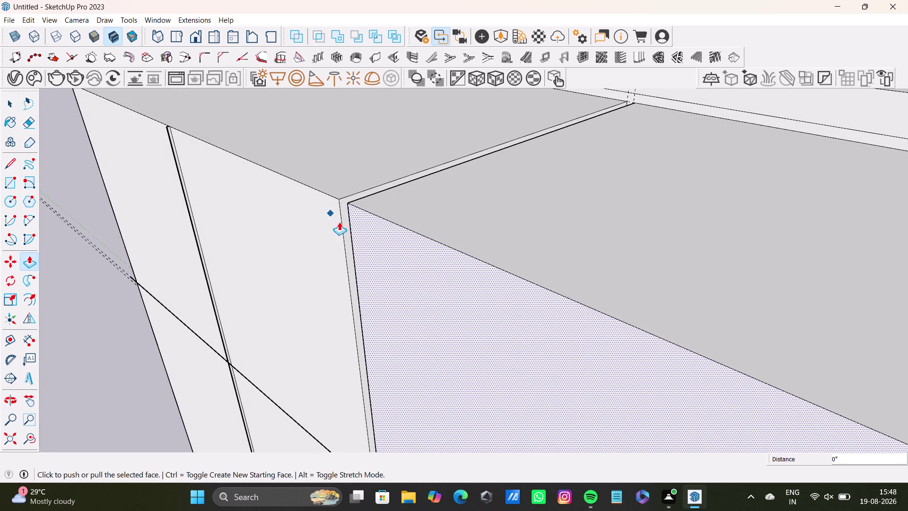
middle_drag(414, 262, 698, 341)
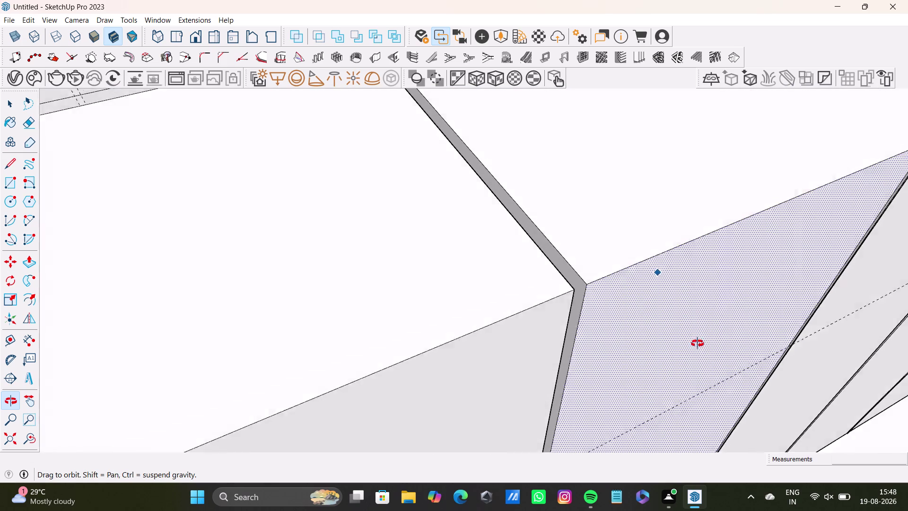
middle_drag(697, 340, 699, 368)
scroll(down, 3)
middle_drag(715, 335, 457, 274)
middle_drag(579, 237, 541, 295)
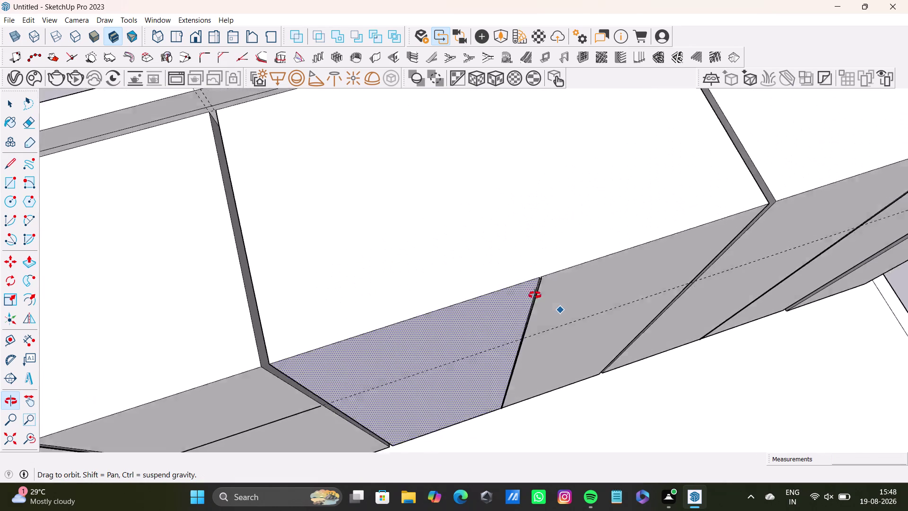
middle_drag(540, 295, 448, 252)
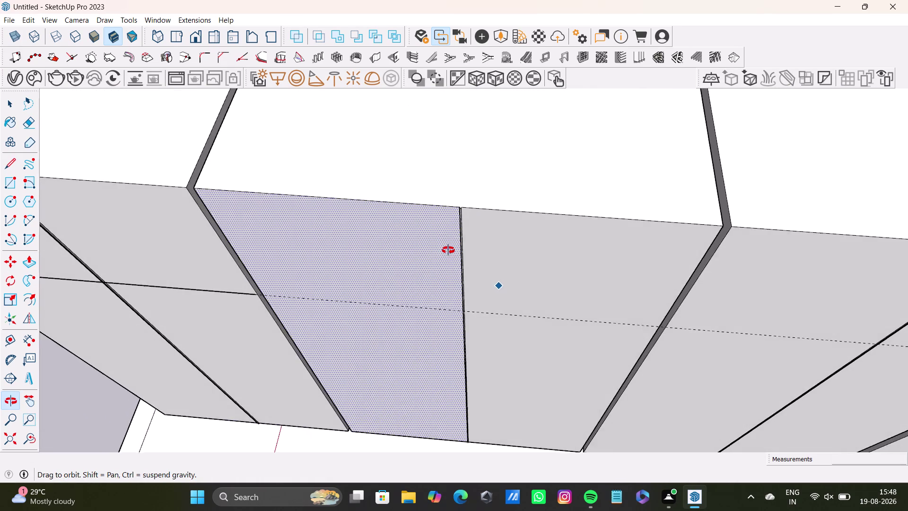
middle_drag(448, 251, 486, 218)
middle_drag(189, 193, 541, 243)
middle_drag(537, 251, 532, 204)
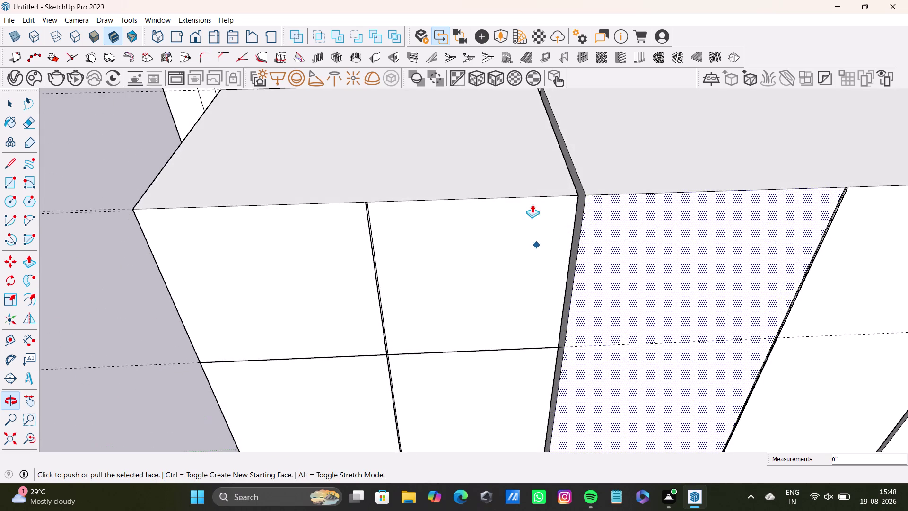
scroll(down, 3)
scroll(up, 3)
middle_drag(690, 280, 518, 251)
Draw the groove line from one panel edge to the next panel edge.
click(3, 159)
scroll(up, 3)
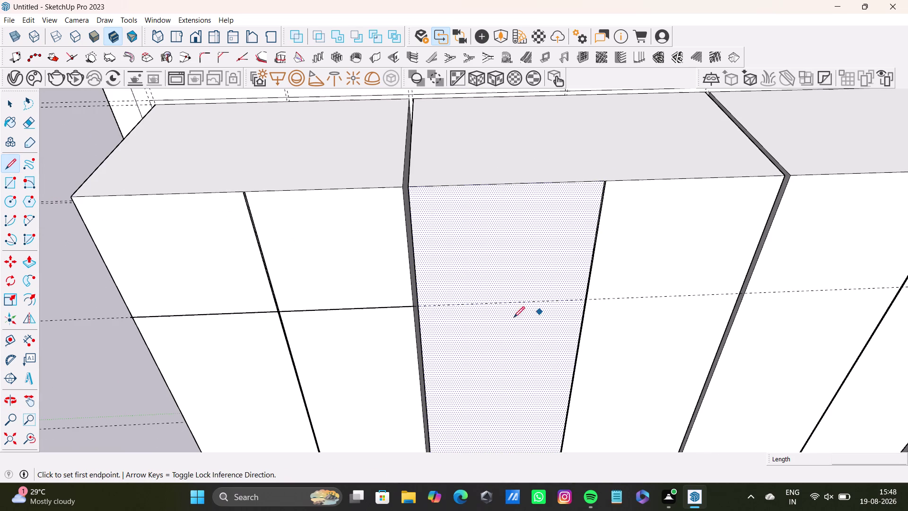
scroll(up, 3)
click(365, 298)
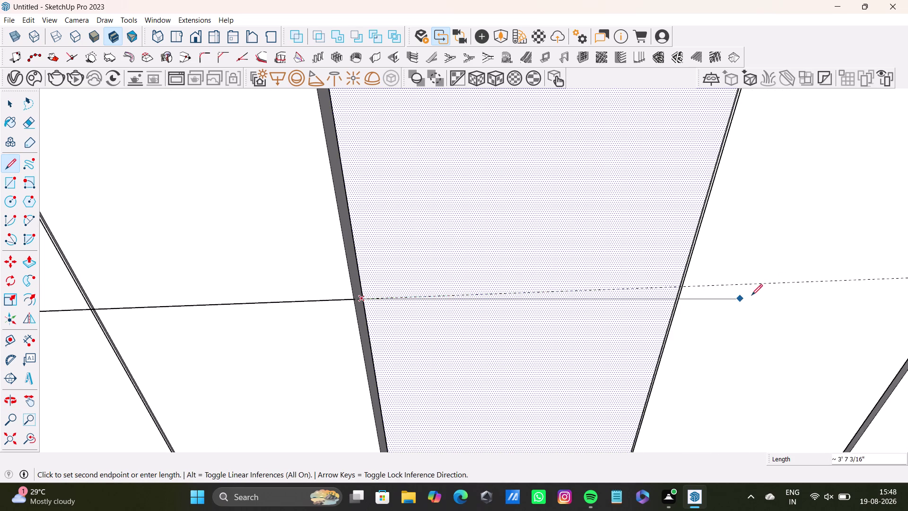
scroll(down, 3)
middle_drag(821, 283, 537, 272)
click(650, 265)
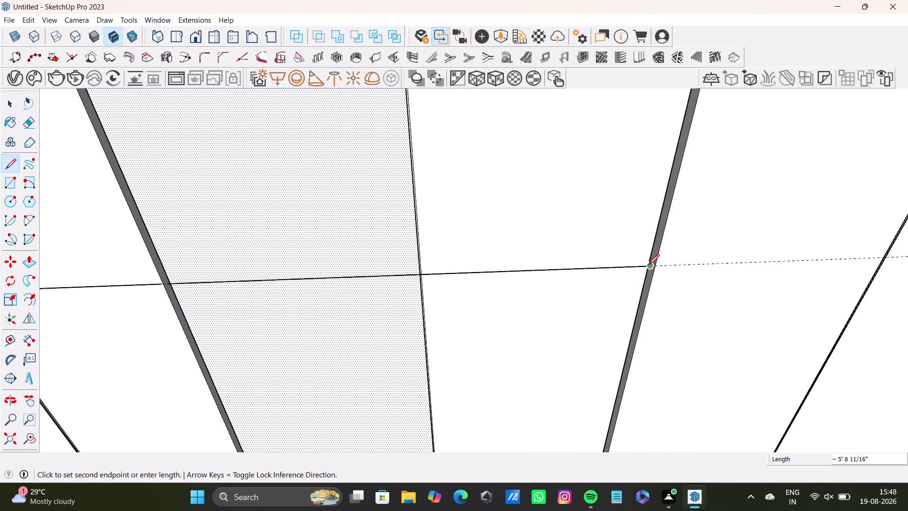
key(space)
Draw the next groove segment across to the far panel edge.
scroll(down, 3)
middle_drag(571, 261, 460, 276)
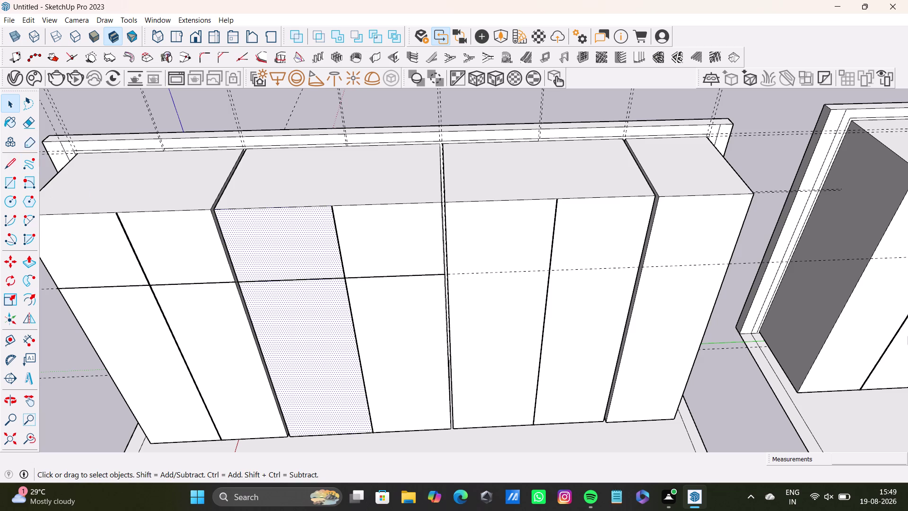
click(16, 164)
scroll(up, 3)
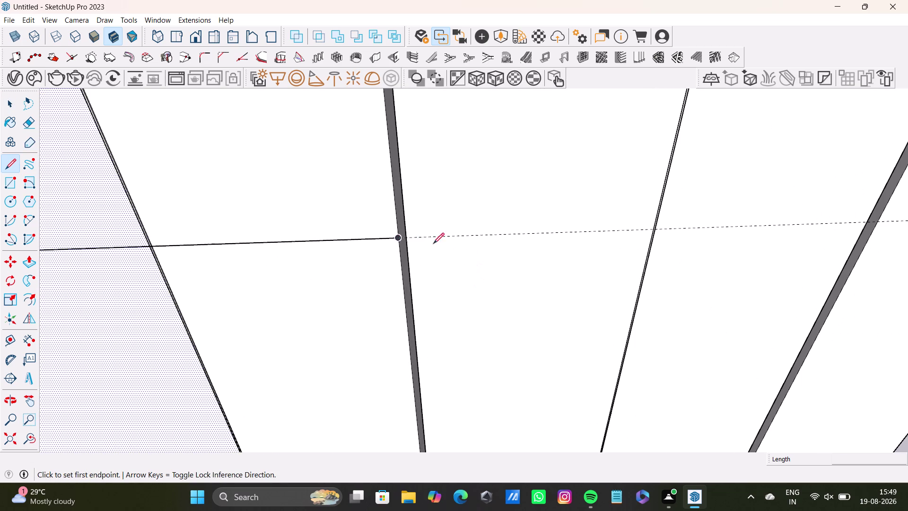
click(407, 237)
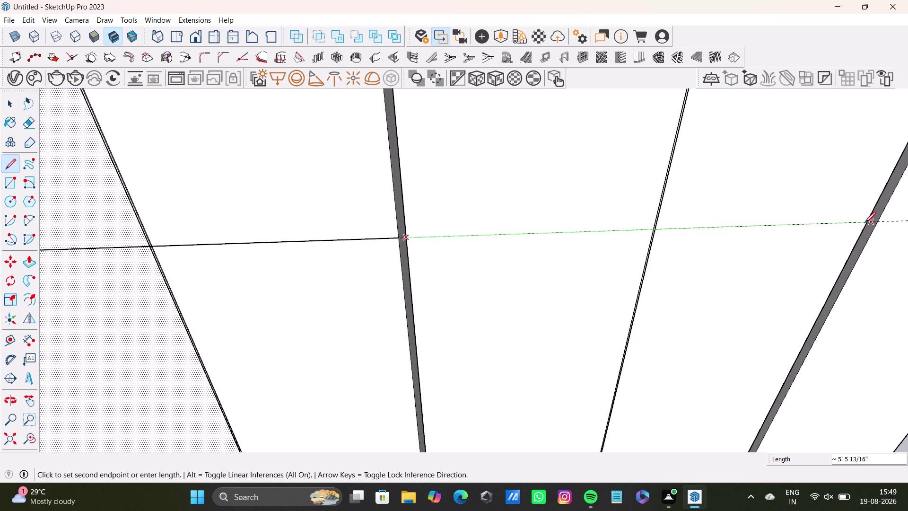
click(865, 223)
key(space)
Carry the groove line across the end panel to the cabinet side.
scroll(down, 3)
middle_drag(701, 265, 371, 265)
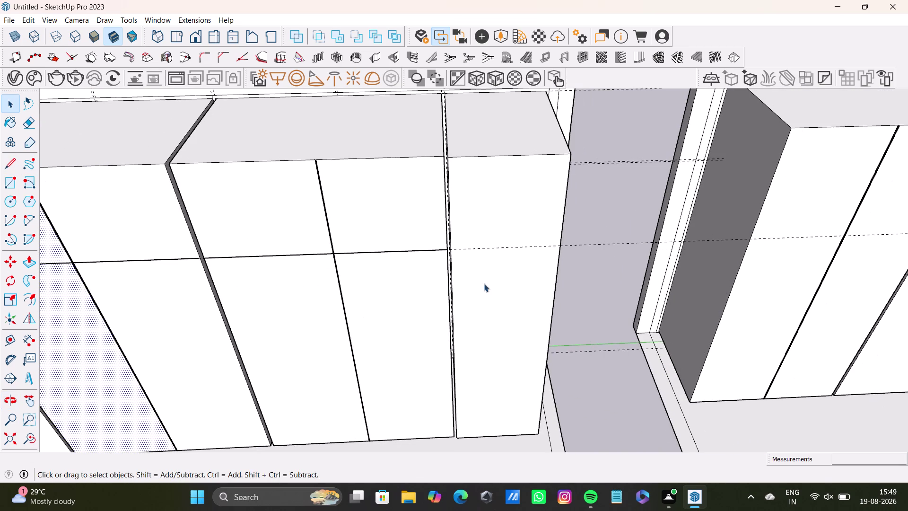
click(10, 165)
scroll(up, 3)
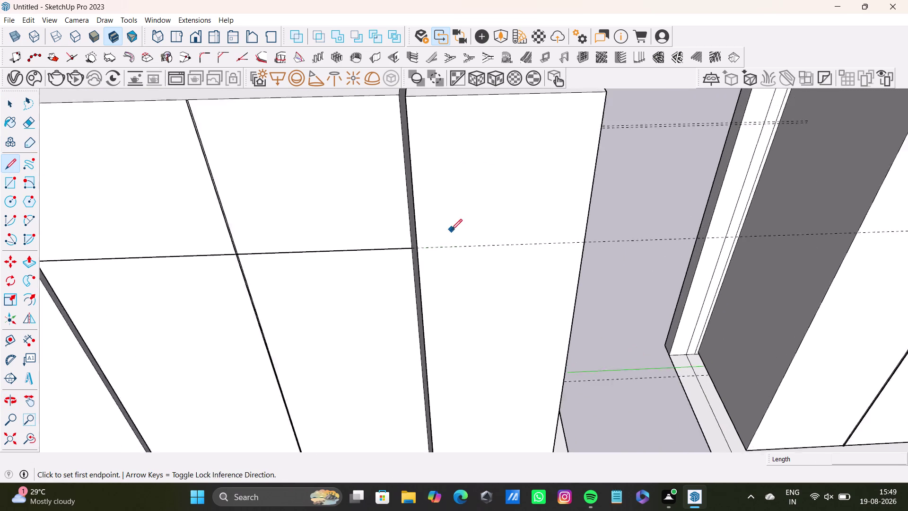
scroll(up, 3)
drag(389, 261, 408, 260)
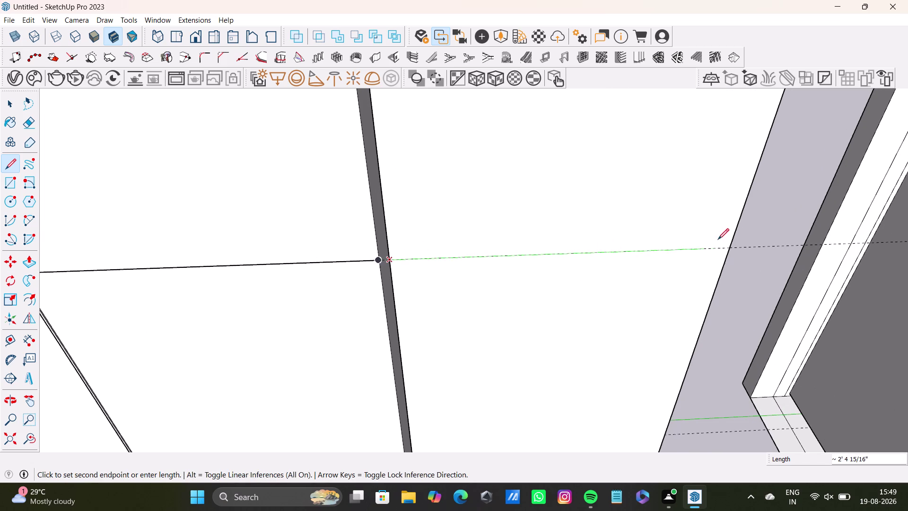
click(732, 246)
key(space)
Orbit out to check the completed groove line across the whole cabinet.
scroll(down, 3)
middle_drag(455, 228, 907, 248)
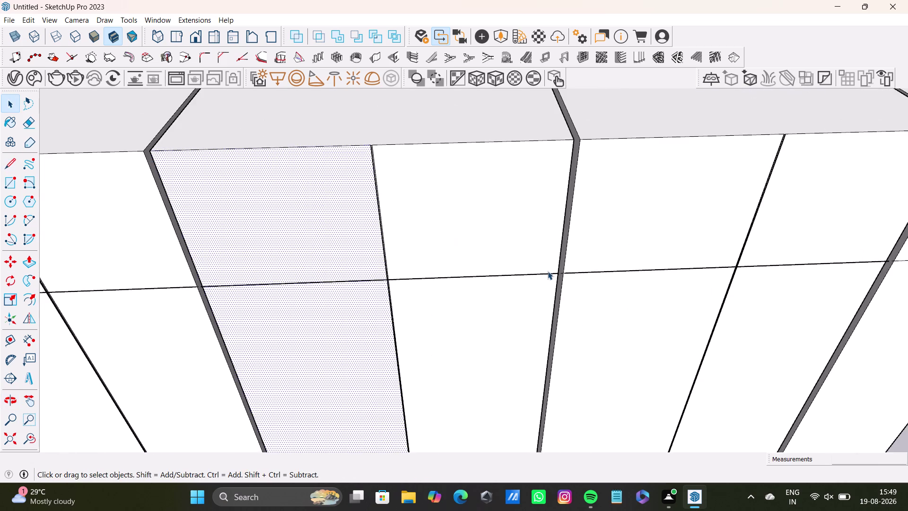
scroll(down, 3)
middle_drag(525, 265, 583, 209)
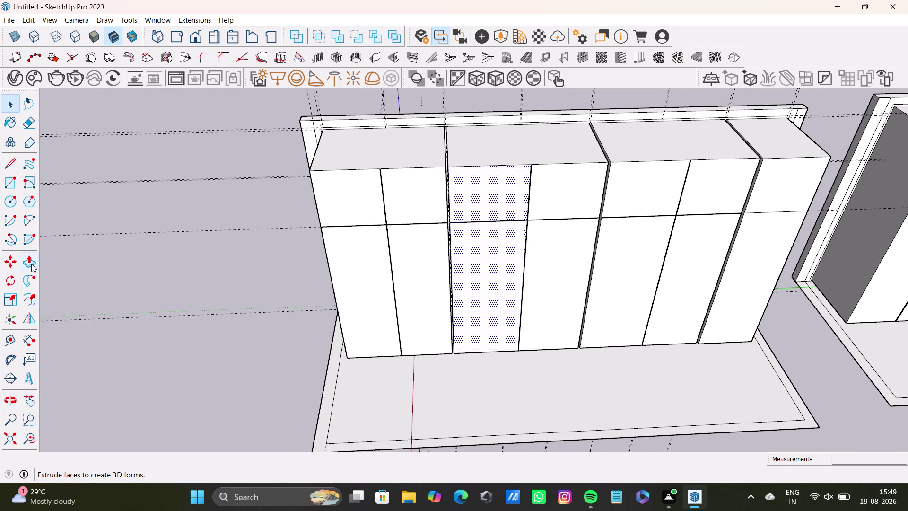
click(12, 343)
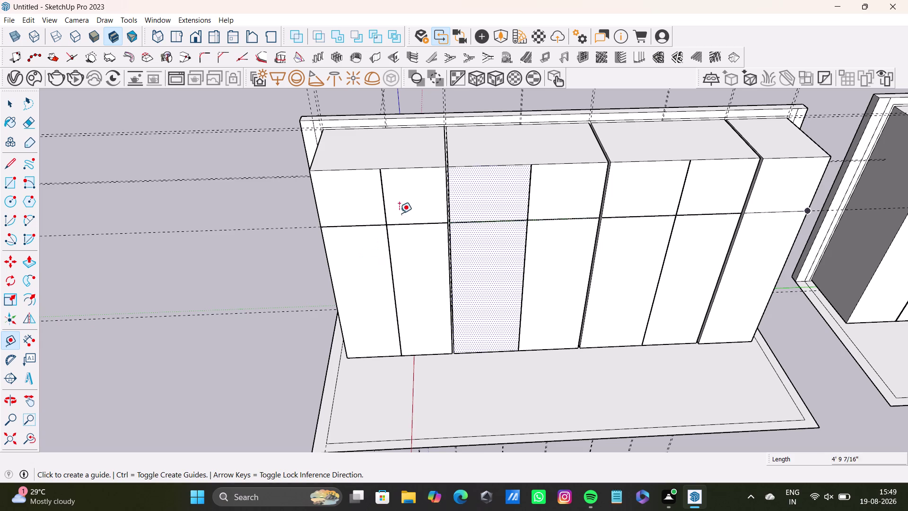
scroll(up, 3)
middle_drag(413, 213, 417, 113)
middle_drag(670, 221, 437, 187)
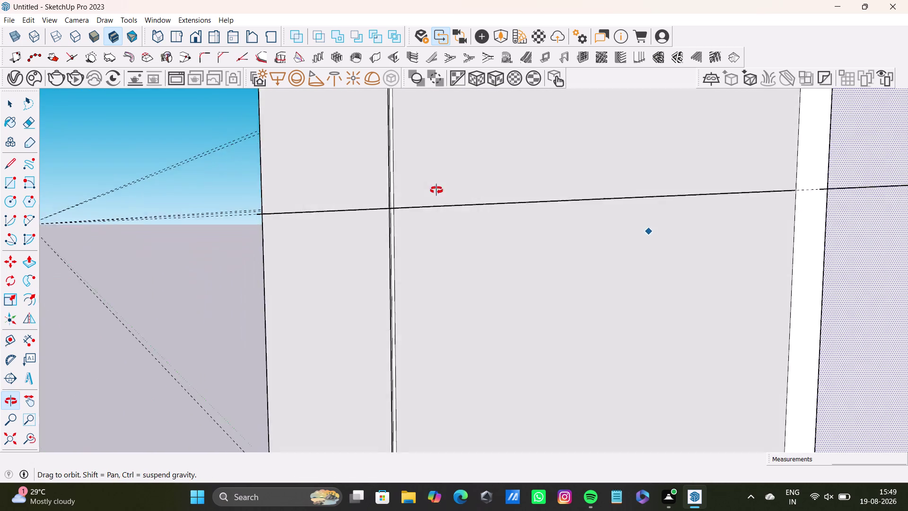
middle_drag(437, 188, 523, 299)
scroll(up, 3)
middle_drag(815, 279, 552, 209)
scroll(up, 3)
middle_drag(591, 231, 600, 215)
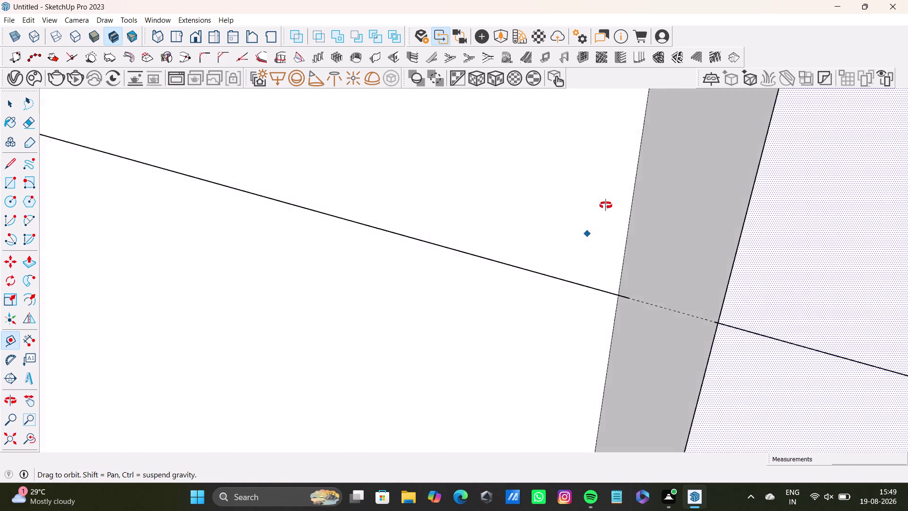
middle_drag(600, 215, 653, 132)
scroll(down, 3)
scroll(up, 3)
scroll(down, 3)
scroll(up, 3)
middle_drag(584, 338, 630, 207)
middle_drag(623, 208, 630, 225)
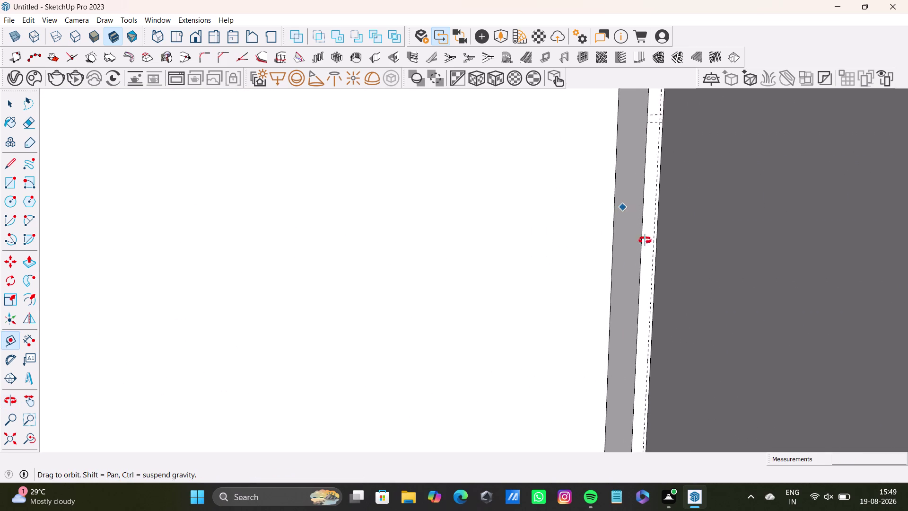
middle_drag(630, 225, 697, 254)
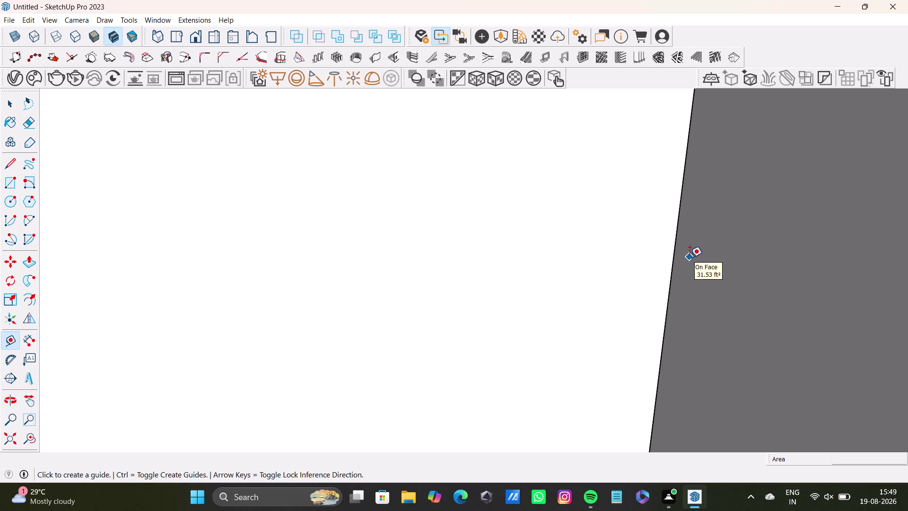
scroll(down, 3)
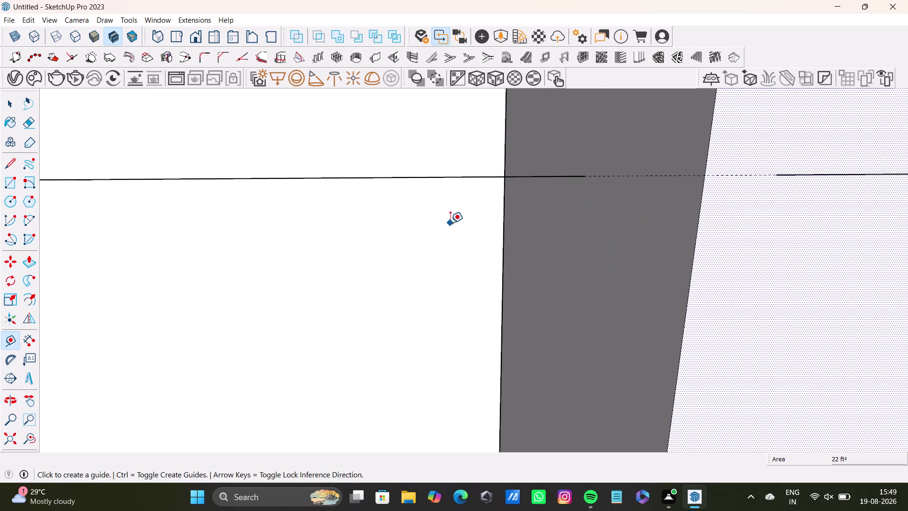
scroll(down, 3)
middle_drag(466, 247, 184, 161)
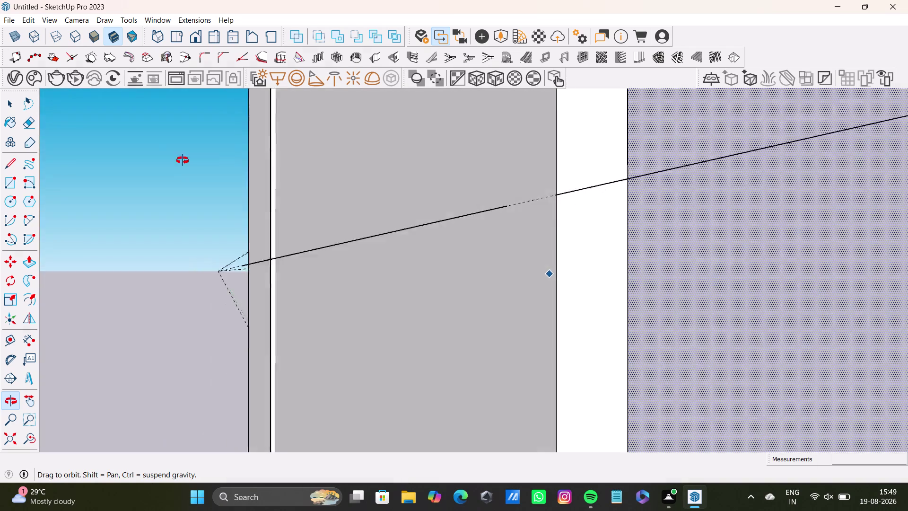
middle_drag(185, 162, 128, 238)
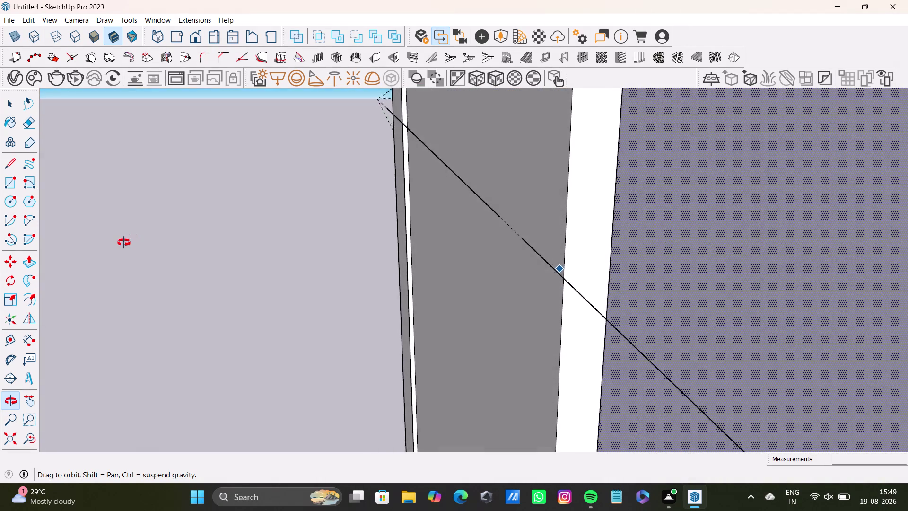
middle_drag(128, 239, 213, 334)
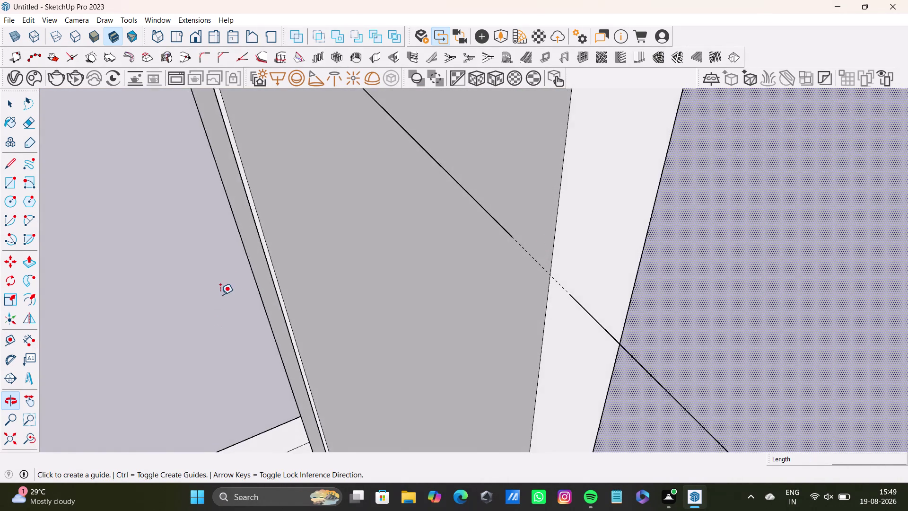
scroll(down, 3)
middle_drag(184, 248, 291, 219)
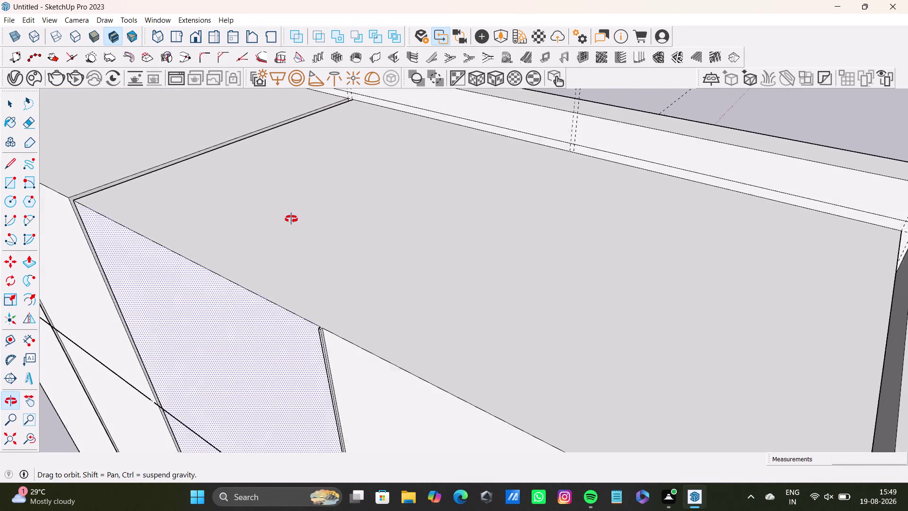
middle_drag(292, 219, 371, 307)
scroll(down, 3)
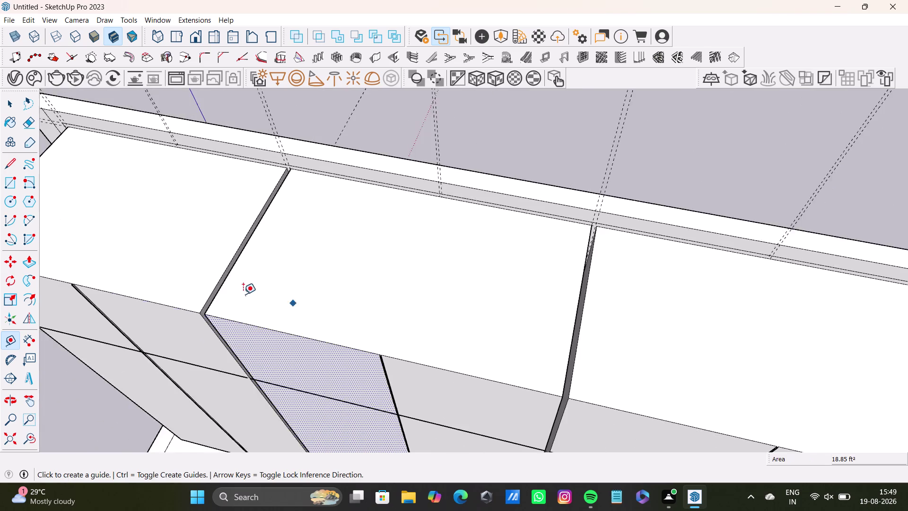
middle_drag(244, 295, 682, 340)
scroll(down, 3)
middle_drag(615, 368, 231, 281)
scroll(down, 3)
scroll(up, 3)
middle_drag(252, 300, 248, 426)
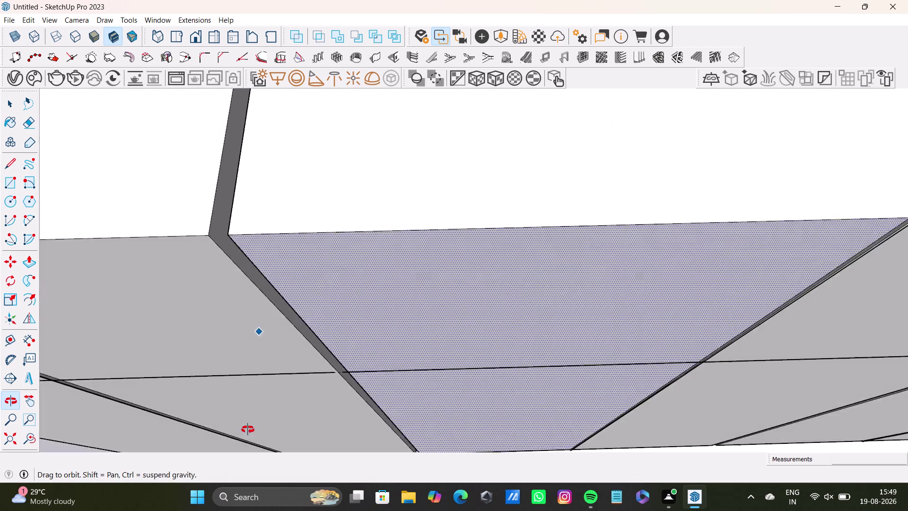
middle_drag(248, 425, 234, 419)
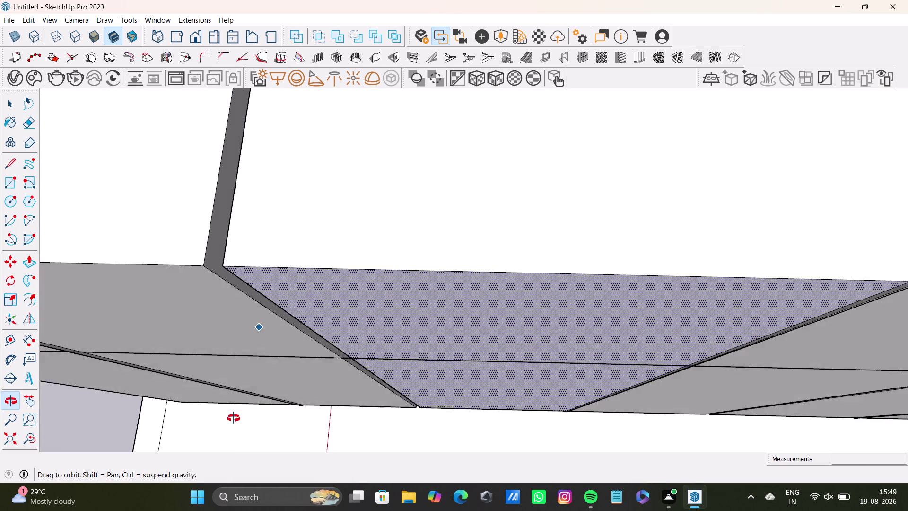
middle_drag(234, 419, 400, 227)
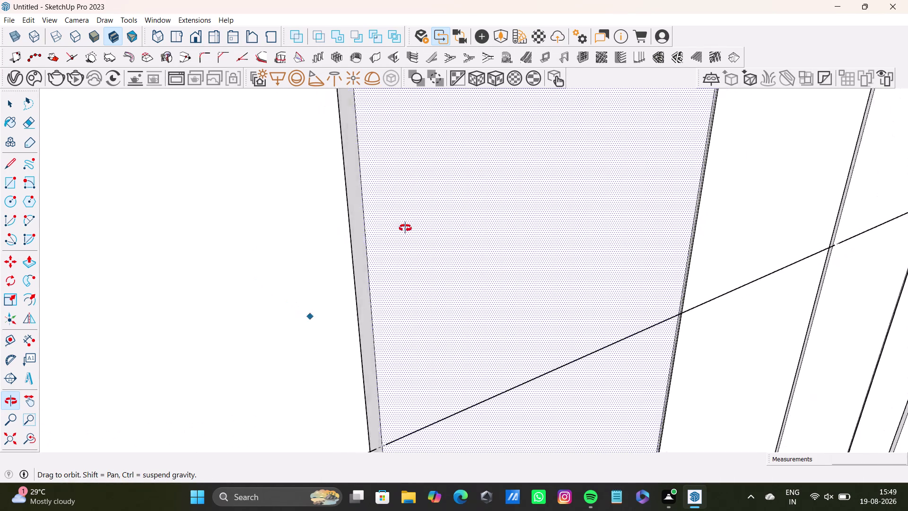
middle_drag(400, 227, 413, 232)
scroll(down, 3)
scroll(up, 3)
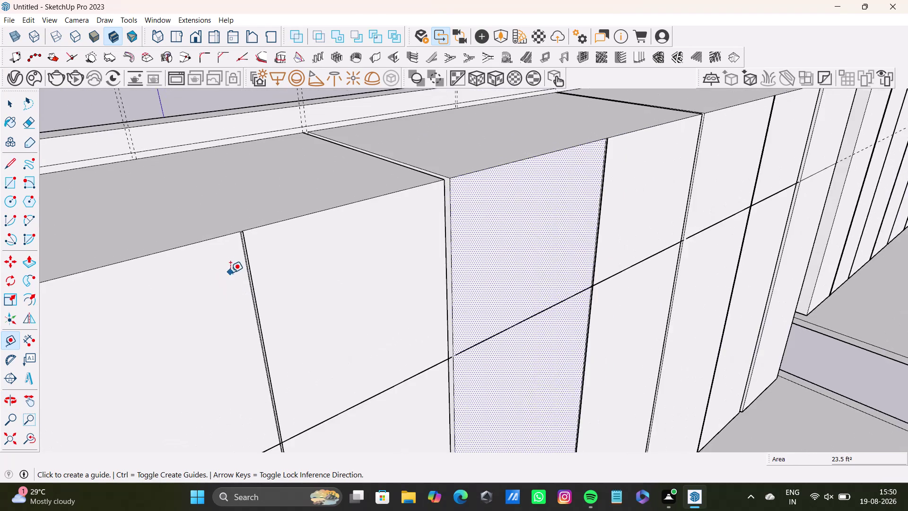
scroll(up, 3)
scroll(down, 3)
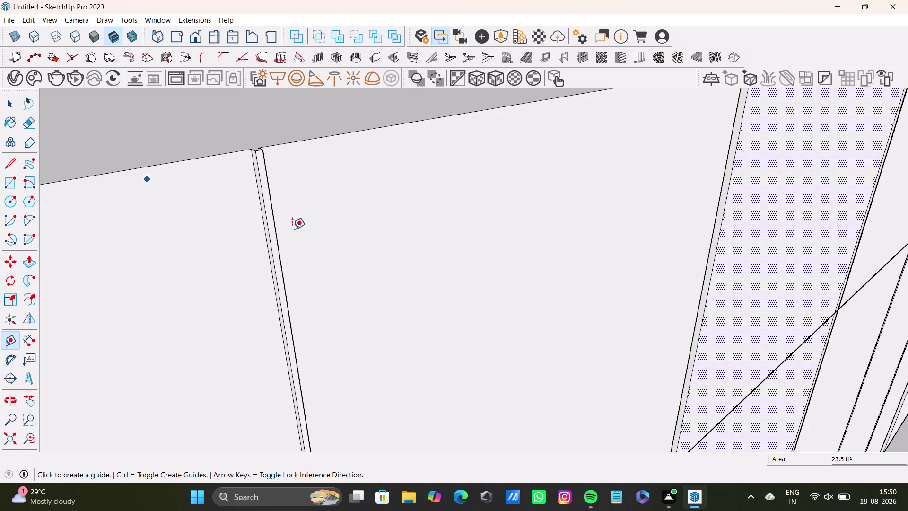
scroll(down, 3)
scroll(up, 3)
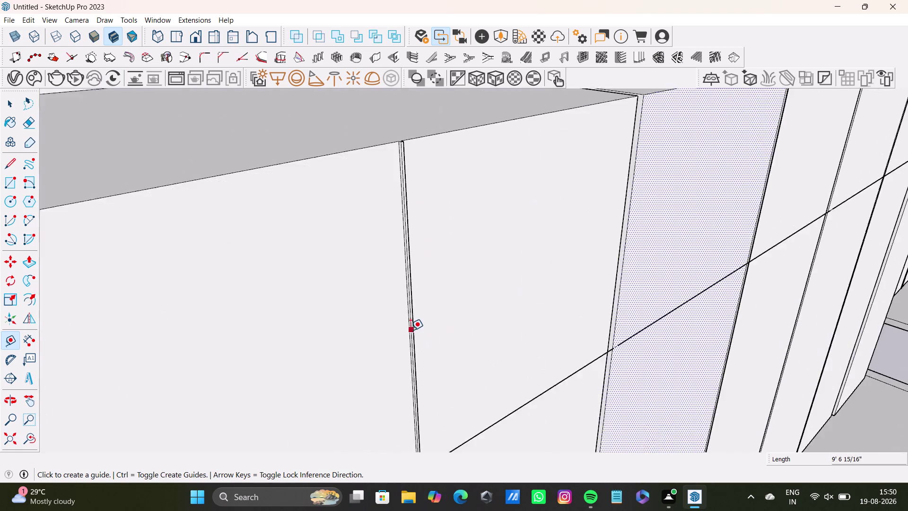
scroll(up, 3)
middle_drag(390, 279, 366, 409)
scroll(down, 3)
middle_drag(341, 206, 342, 207)
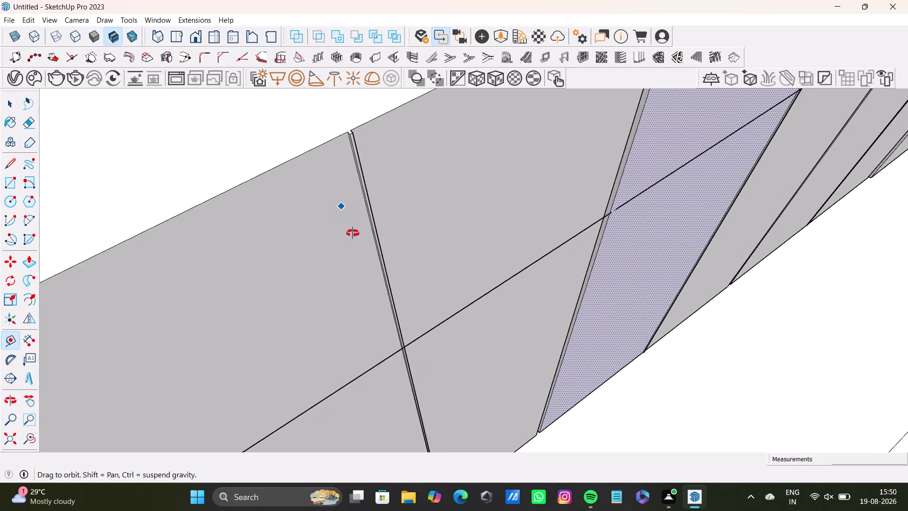
middle_drag(343, 207, 301, 251)
scroll(up, 3)
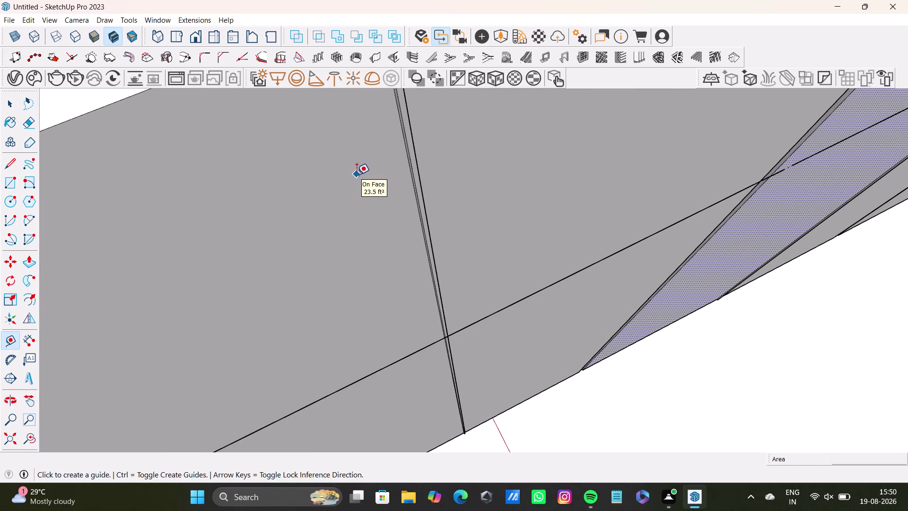
Push/pull the first gap strip between two doors flush with the door bottoms.
key(space)
scroll(down, 3)
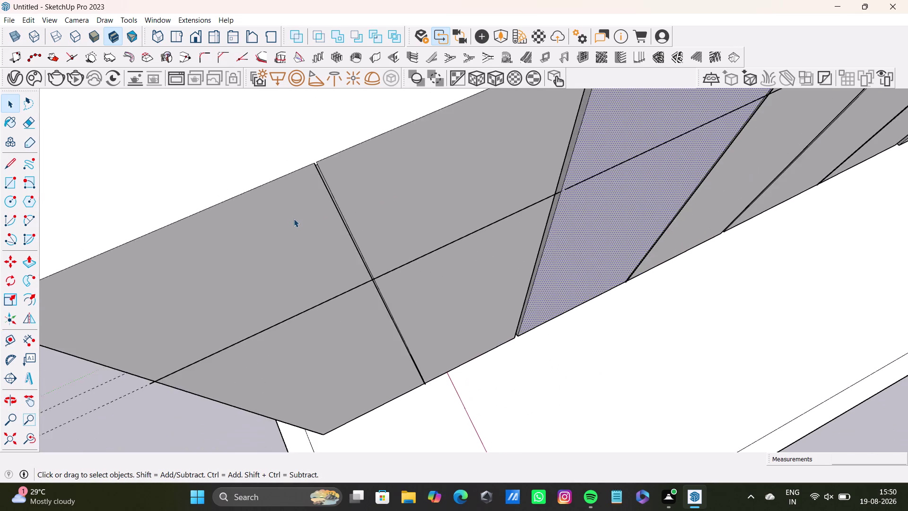
scroll(down, 3)
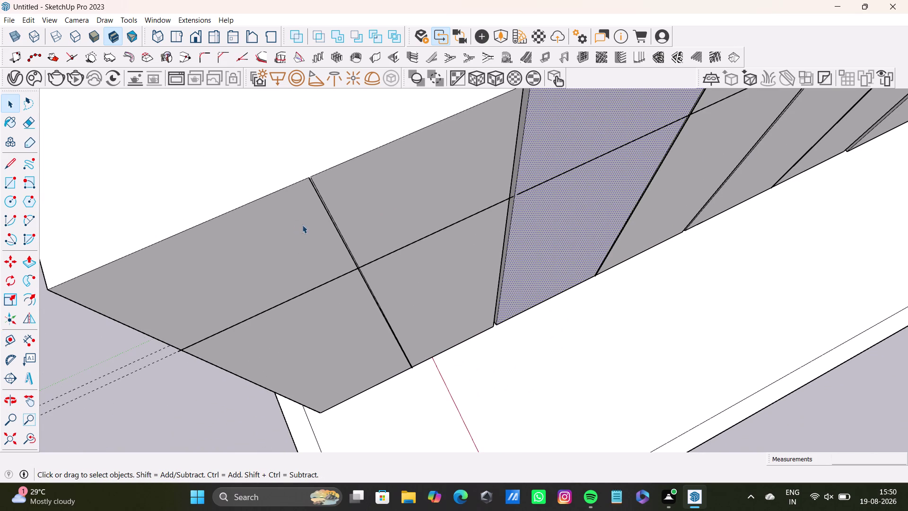
middle_drag(313, 227, 406, 301)
scroll(up, 3)
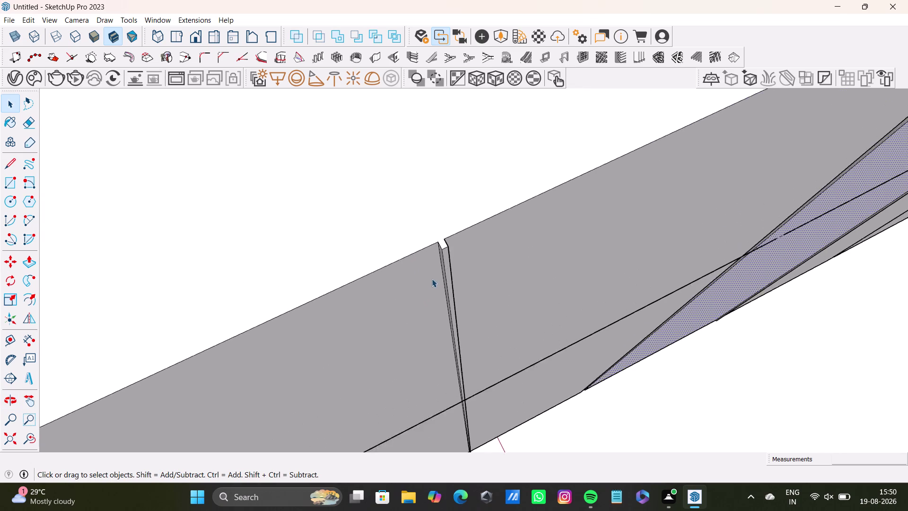
scroll(up, 3)
middle_drag(440, 265, 346, 253)
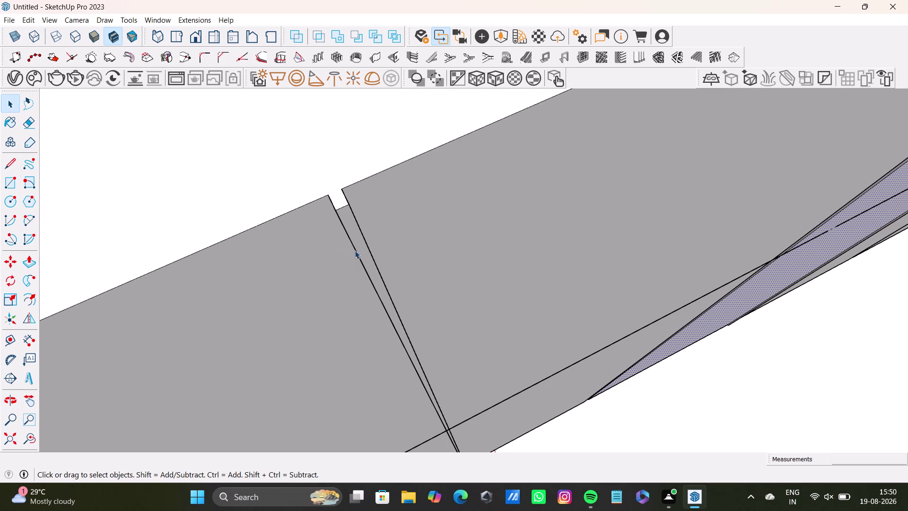
click(363, 247)
key(p)
drag(363, 247, 356, 226)
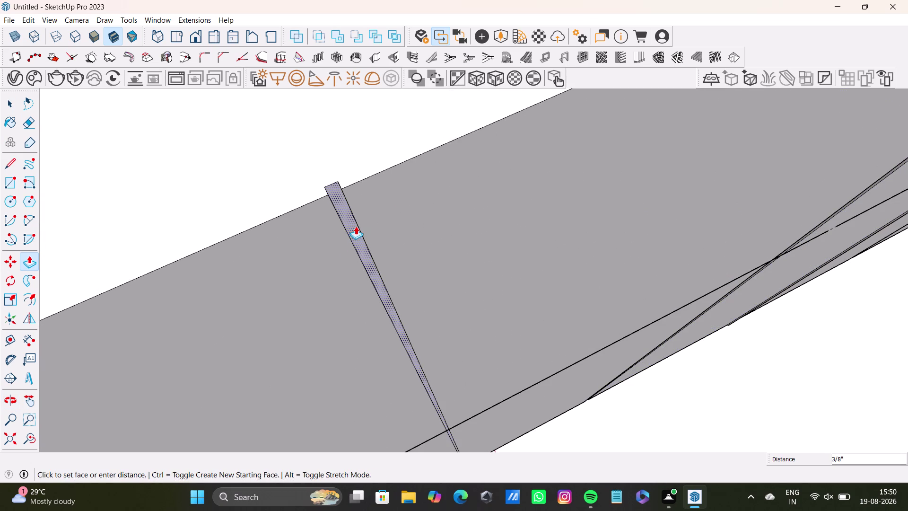
drag(356, 226, 375, 223)
key(space)
Pull the second gap strip flush with the door bottoms.
scroll(down, 3)
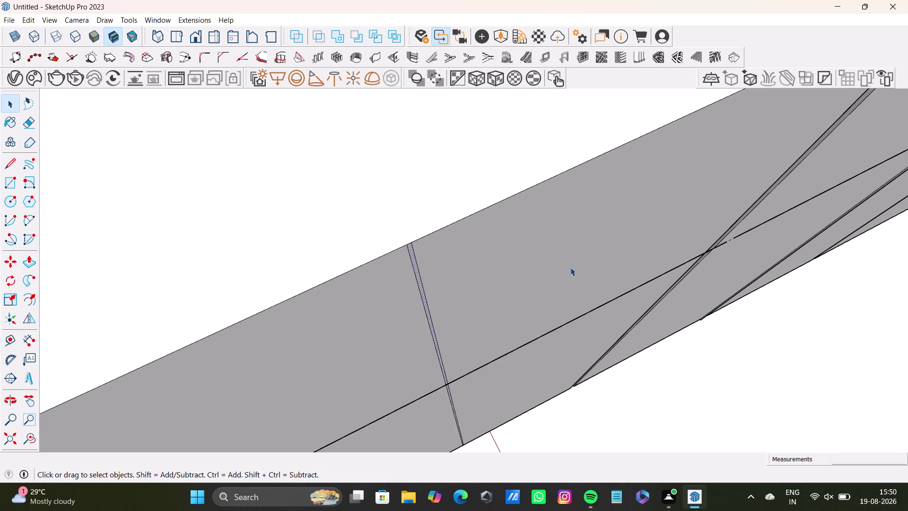
middle_drag(570, 267, 445, 253)
scroll(down, 3)
middle_drag(542, 274, 141, 235)
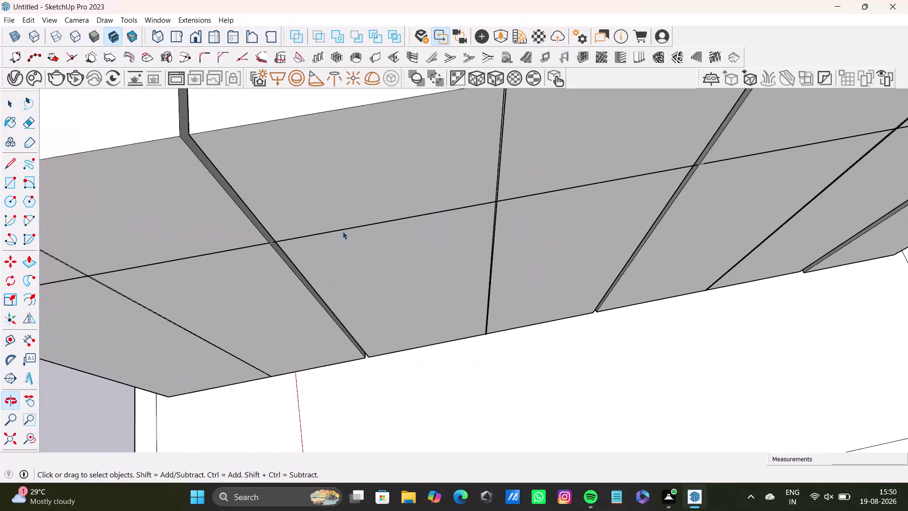
middle_drag(485, 209, 464, 342)
scroll(up, 3)
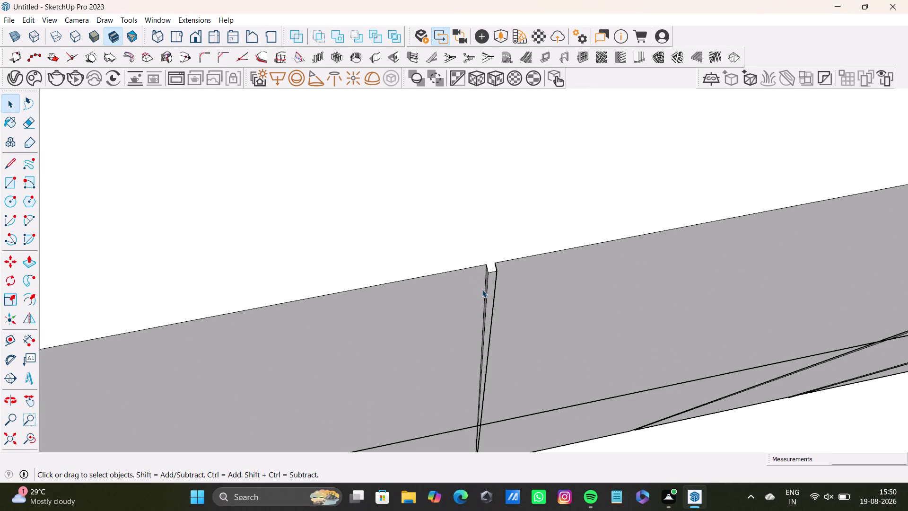
scroll(up, 3)
click(498, 278)
key(p)
drag(498, 278, 478, 267)
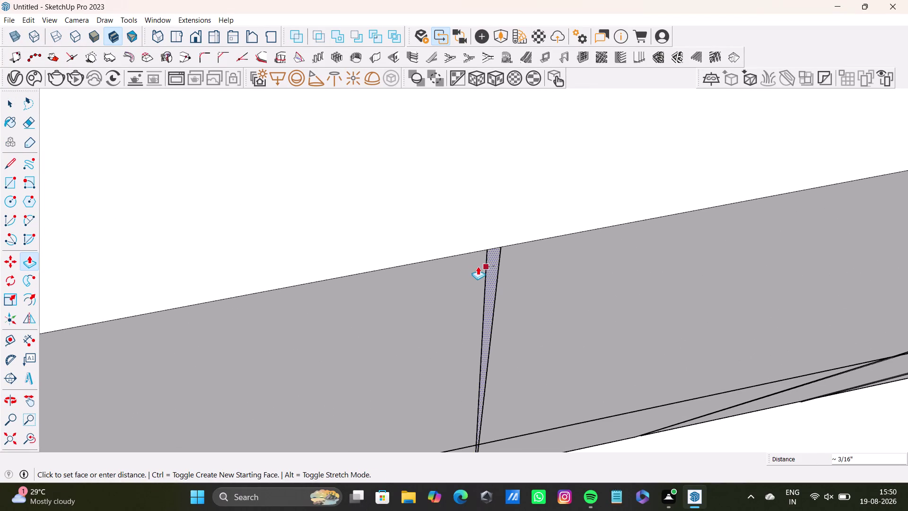
drag(478, 266, 470, 267)
scroll(down, 3)
key(space)
Pull the third gap strip flush with the doors and check the bottoms.
scroll(down, 3)
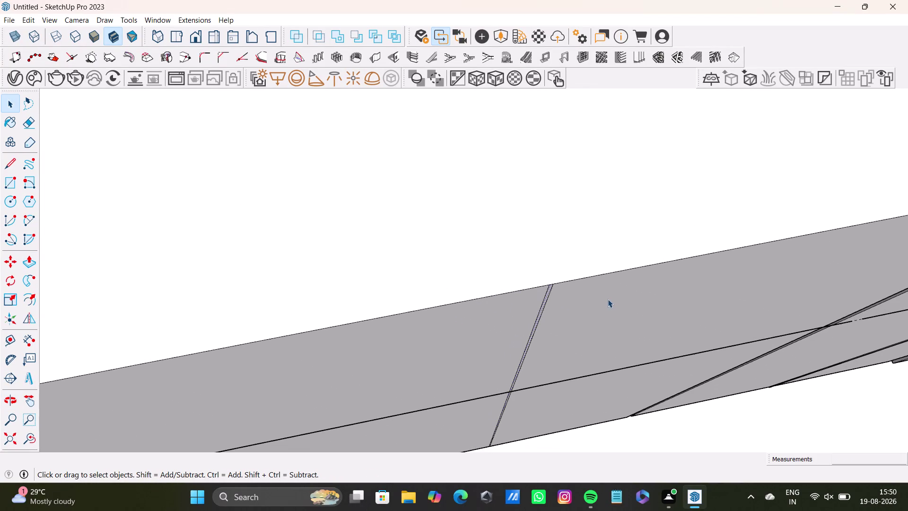
middle_drag(647, 305, 312, 283)
scroll(down, 3)
middle_drag(647, 252, 323, 287)
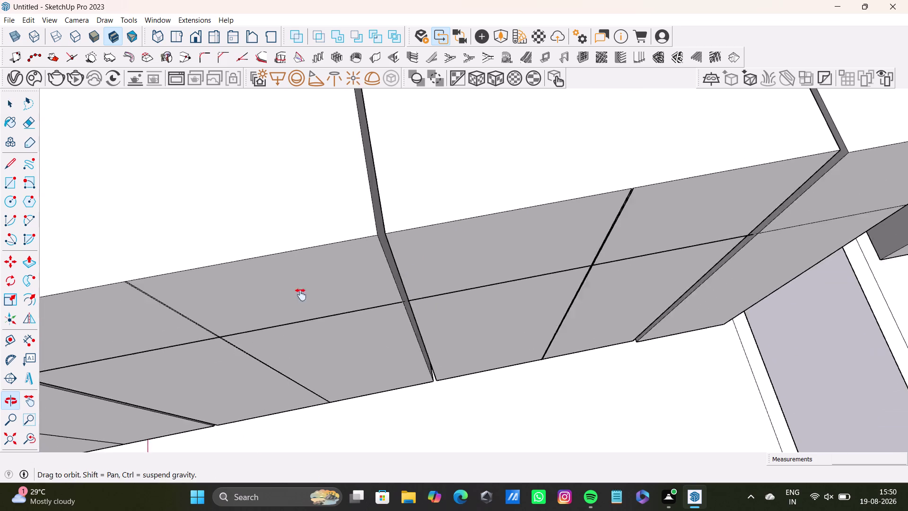
middle_drag(323, 287, 301, 295)
scroll(up, 3)
middle_drag(491, 234, 388, 333)
scroll(up, 3)
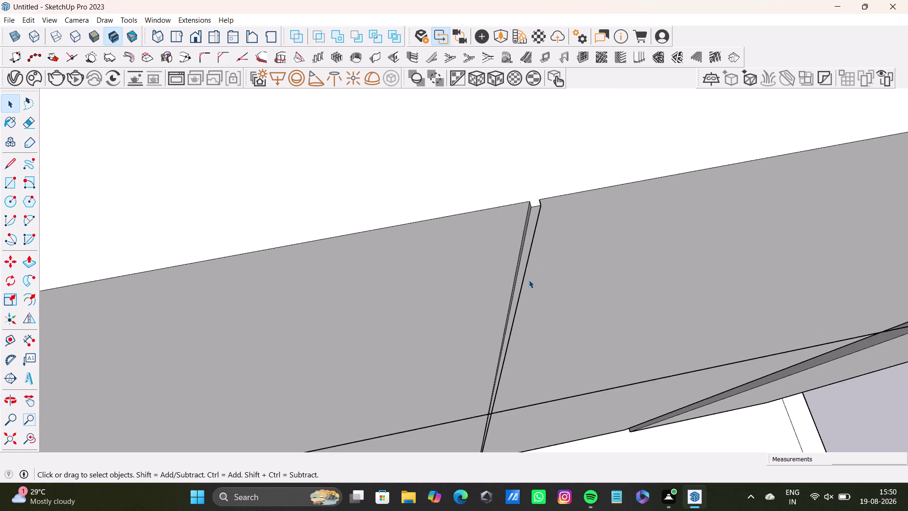
scroll(up, 3)
middle_drag(526, 262, 544, 285)
click(513, 242)
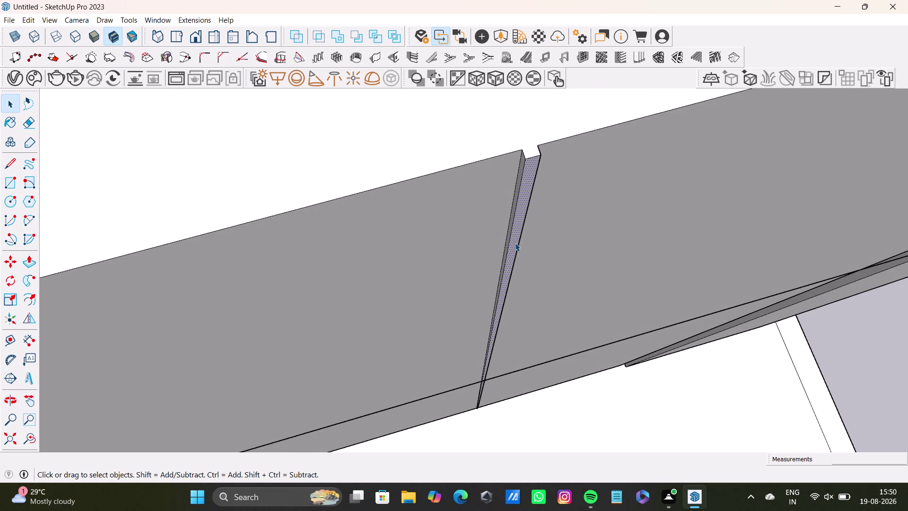
key(p)
drag(515, 243, 486, 226)
key(space)
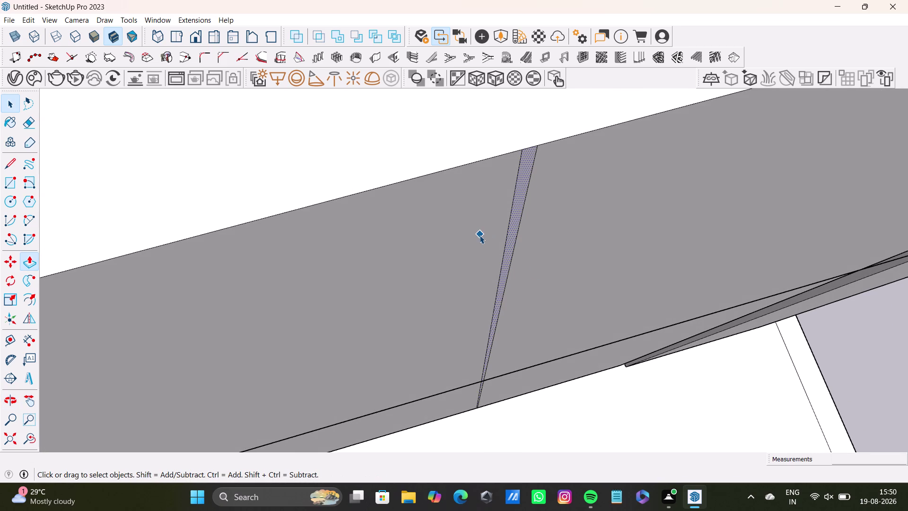
scroll(down, 3)
middle_drag(567, 293, 471, 224)
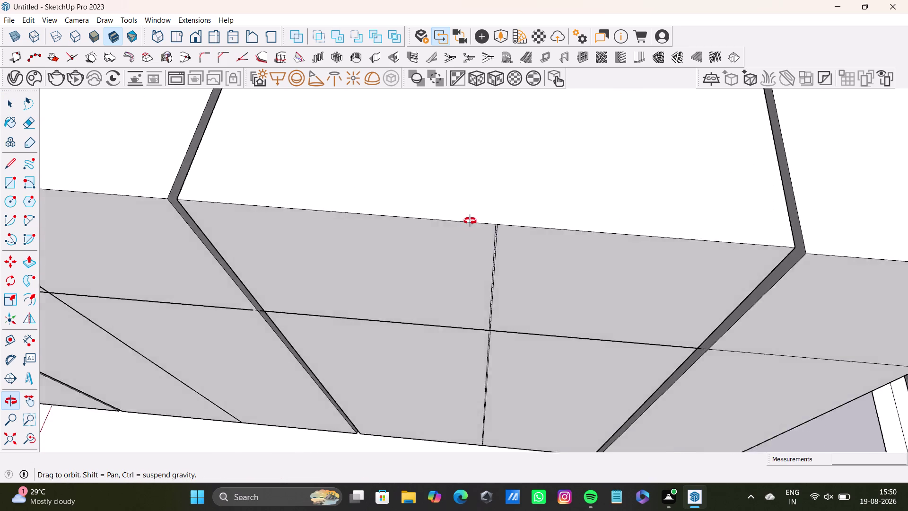
middle_drag(472, 223, 498, 206)
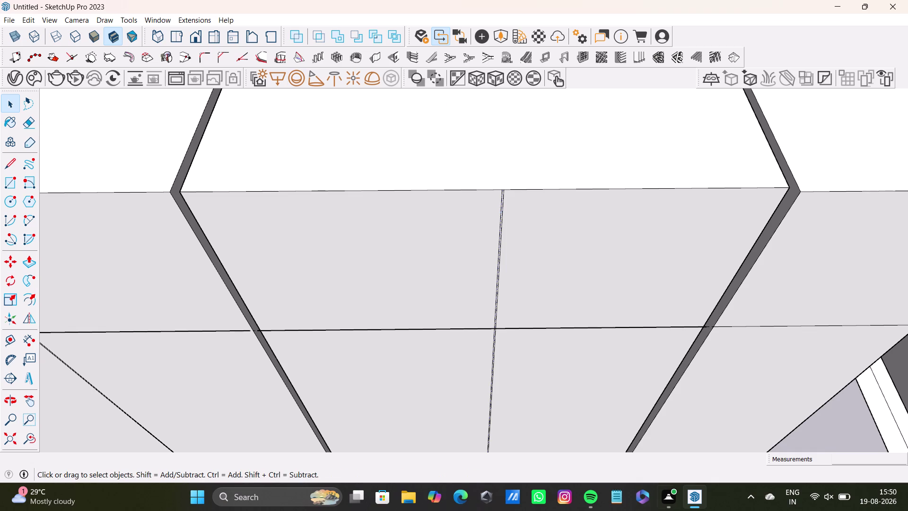
Delete both pieces of the stray horizontal line on the first door.
scroll(down, 3)
scroll(up, 3)
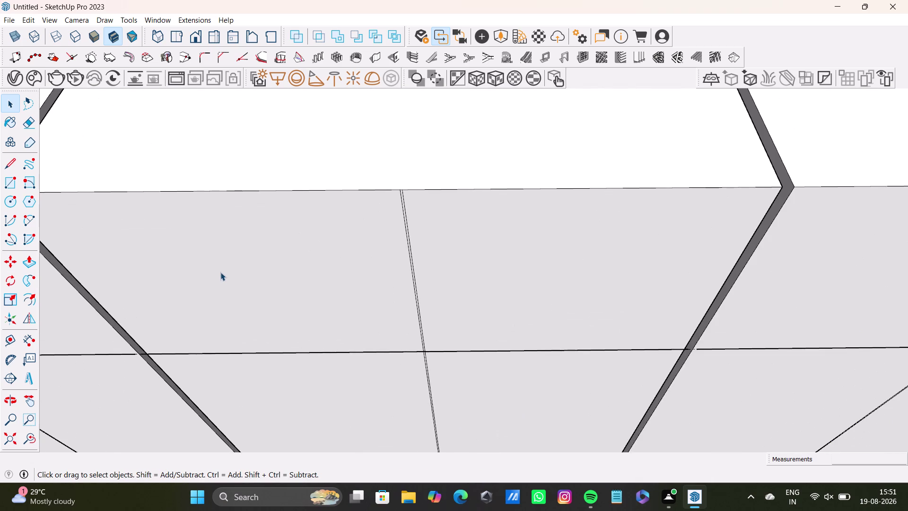
scroll(down, 3)
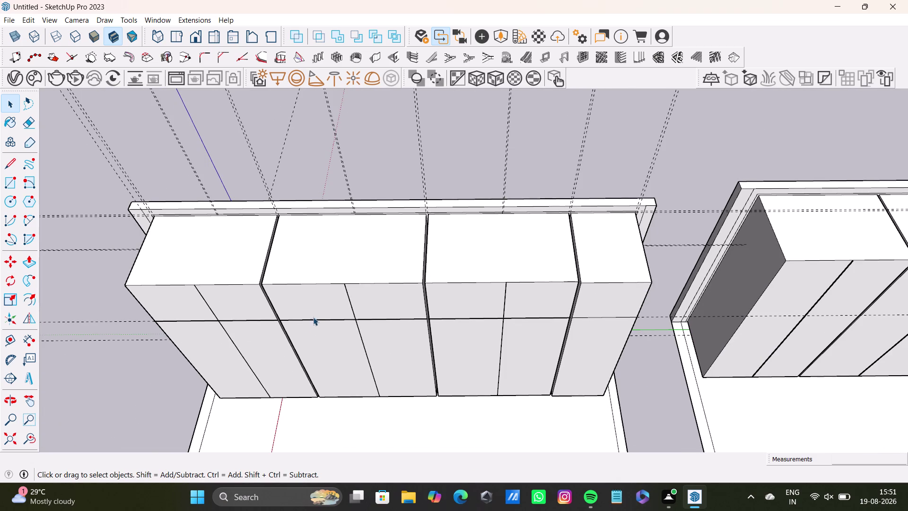
scroll(down, 3)
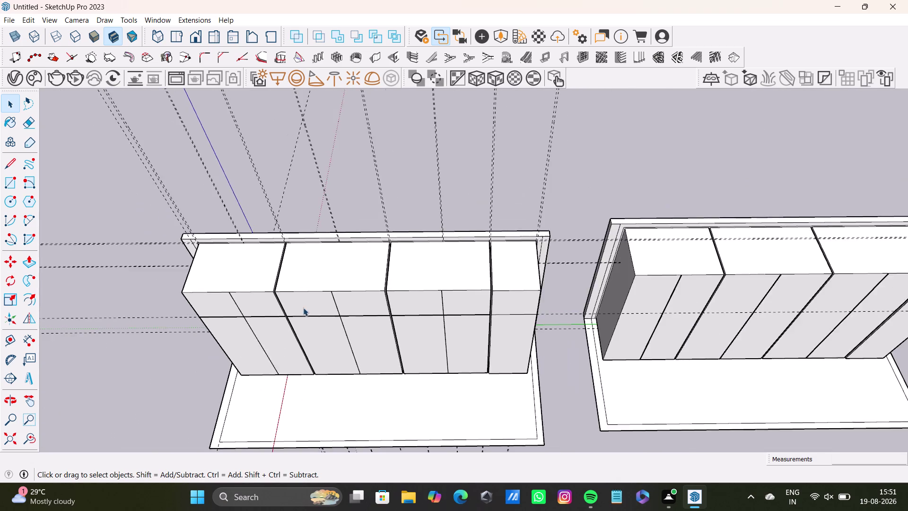
middle_drag(297, 291, 616, 283)
scroll(up, 3)
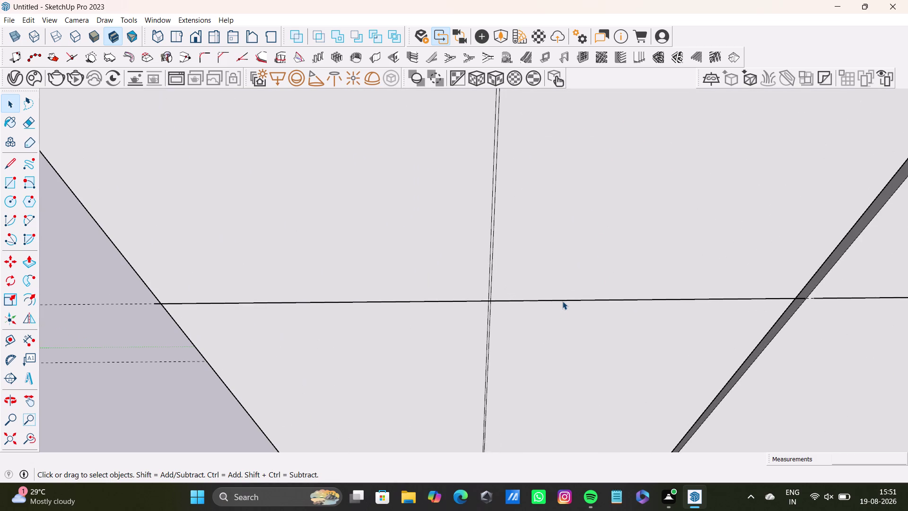
click(563, 301)
key(Delete)
click(572, 301)
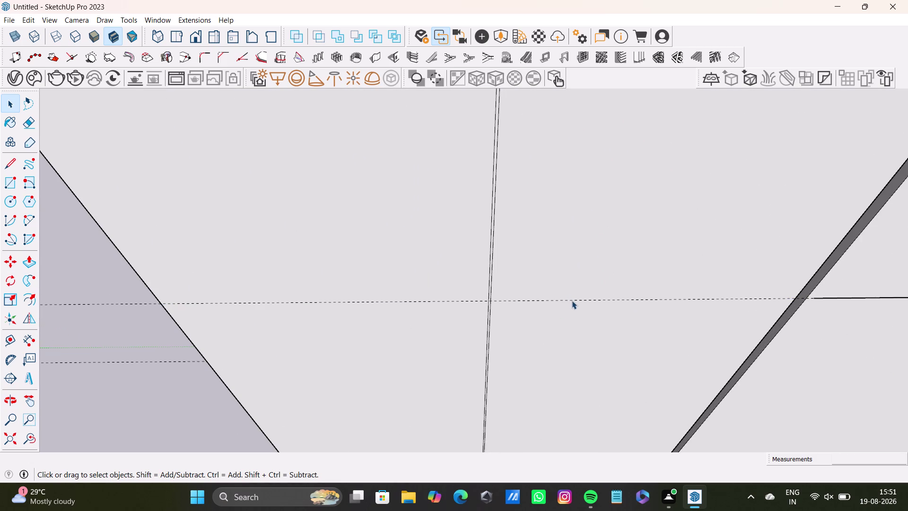
key(Delete)
Delete the stray horizontal line across a neighbouring door.
scroll(down, 3)
middle_drag(751, 292, 478, 277)
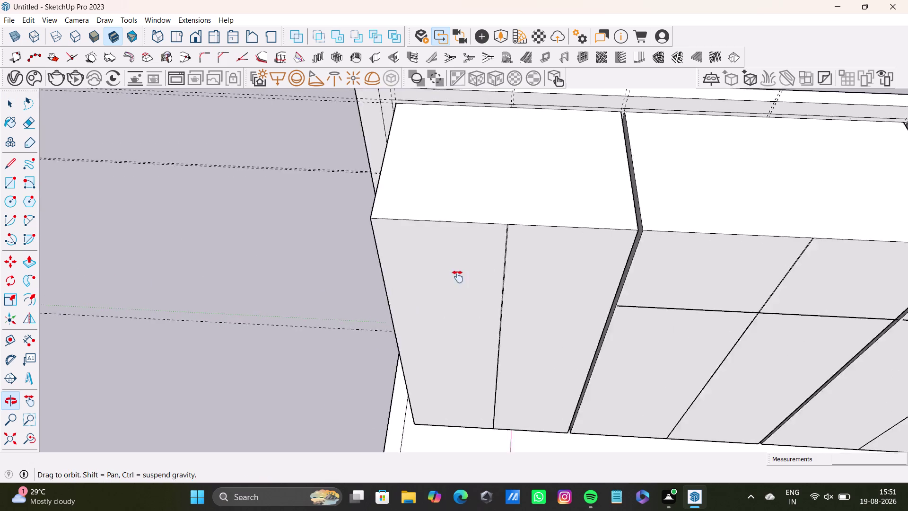
middle_drag(478, 277, 456, 276)
scroll(up, 3)
click(574, 325)
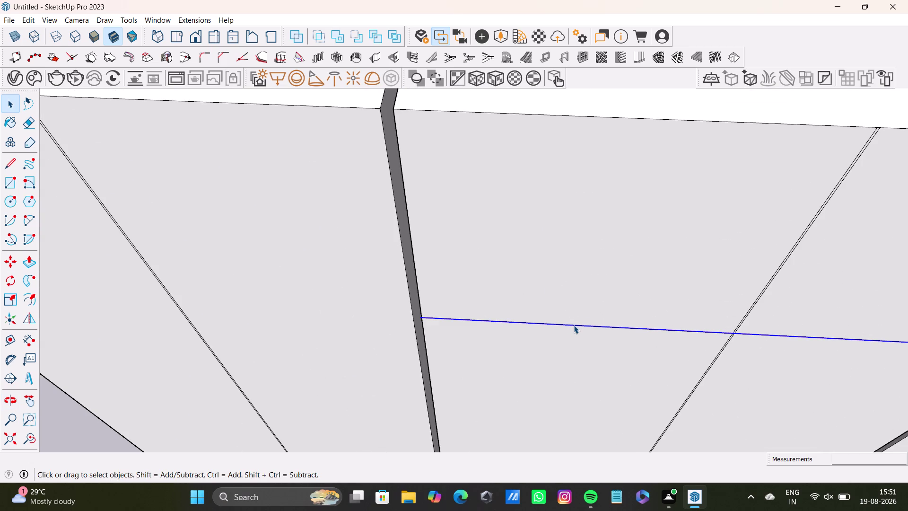
key(Delete)
Delete the stray lines across the doors and on the right panel.
scroll(down, 3)
middle_drag(602, 327, 394, 253)
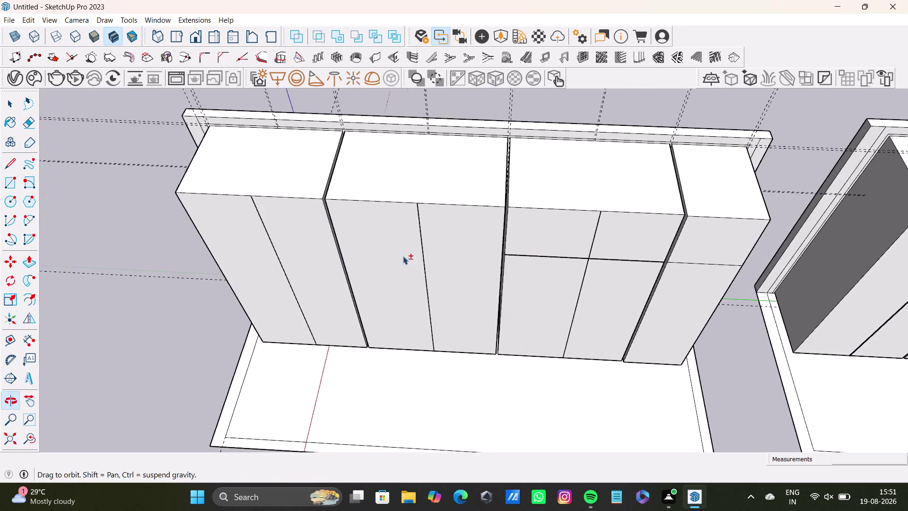
scroll(up, 3)
click(633, 241)
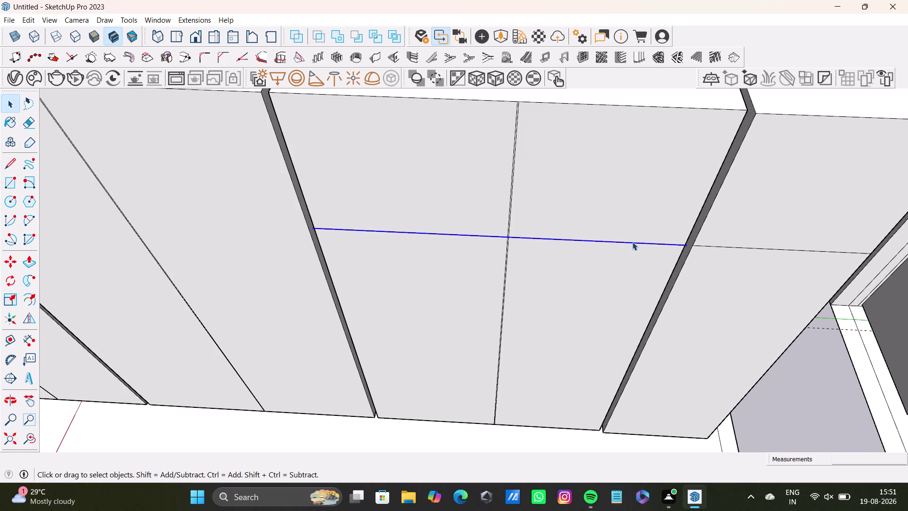
key(Delete)
scroll(down, 3)
scroll(up, 3)
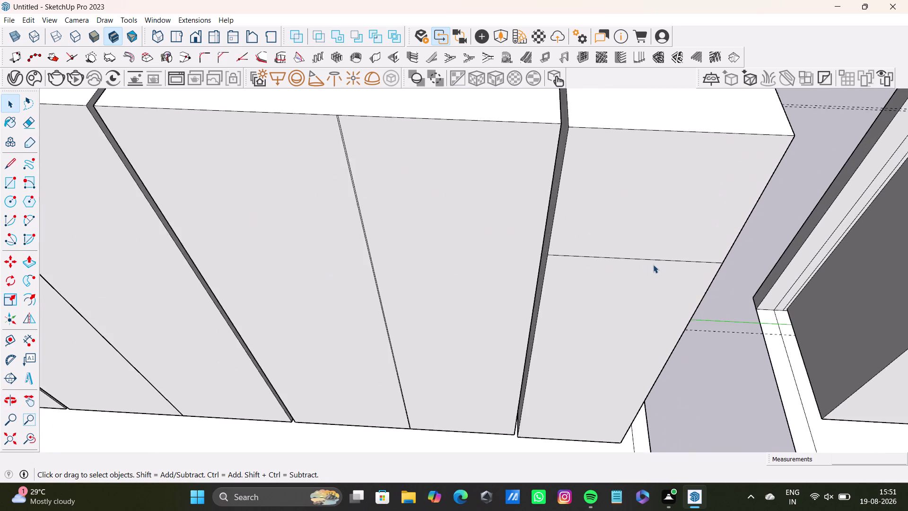
scroll(up, 3)
click(653, 258)
key(Delete)
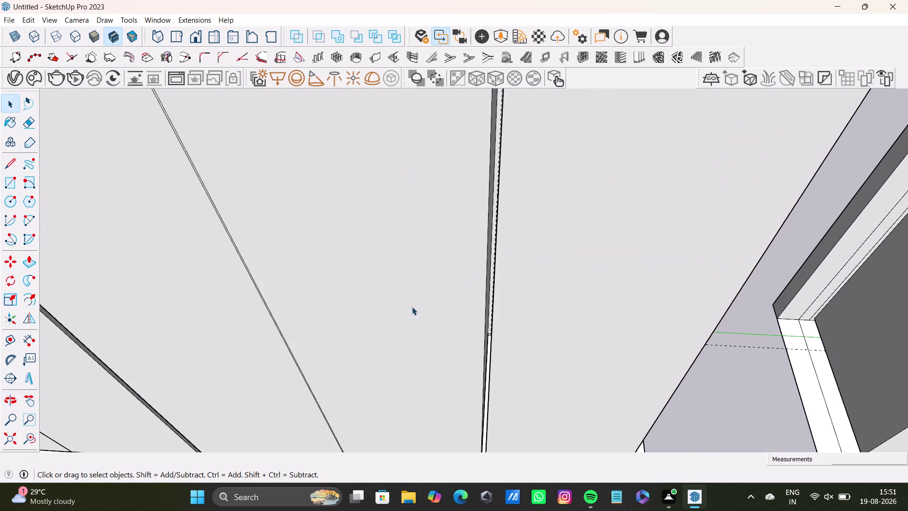
Orbit back to the door fronts to confirm they are clean.
scroll(down, 3)
middle_drag(376, 289, 853, 305)
scroll(up, 3)
middle_drag(460, 259, 462, 254)
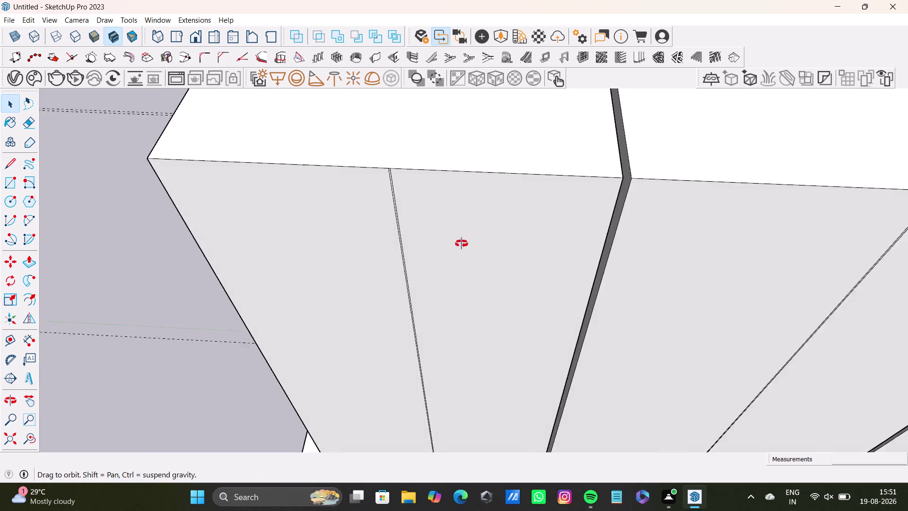
middle_drag(461, 254, 474, 156)
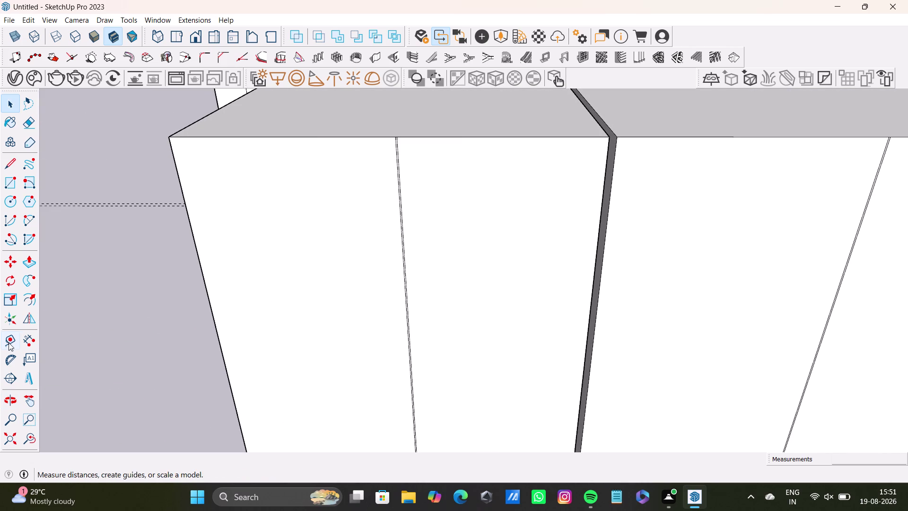
Place a horizontal guide across the door panels, measured down from their top edge.
drag(9, 340, 15, 335)
click(311, 135)
scroll(down, 3)
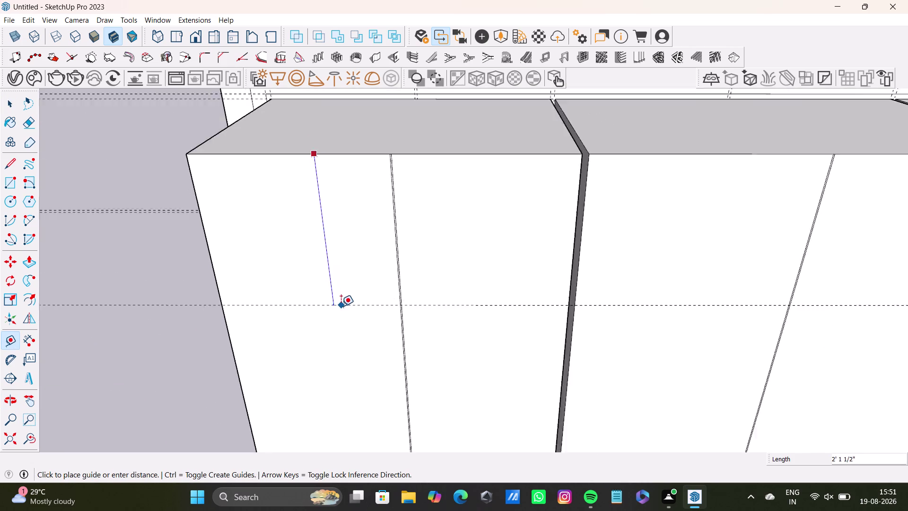
middle_drag(344, 306, 599, 246)
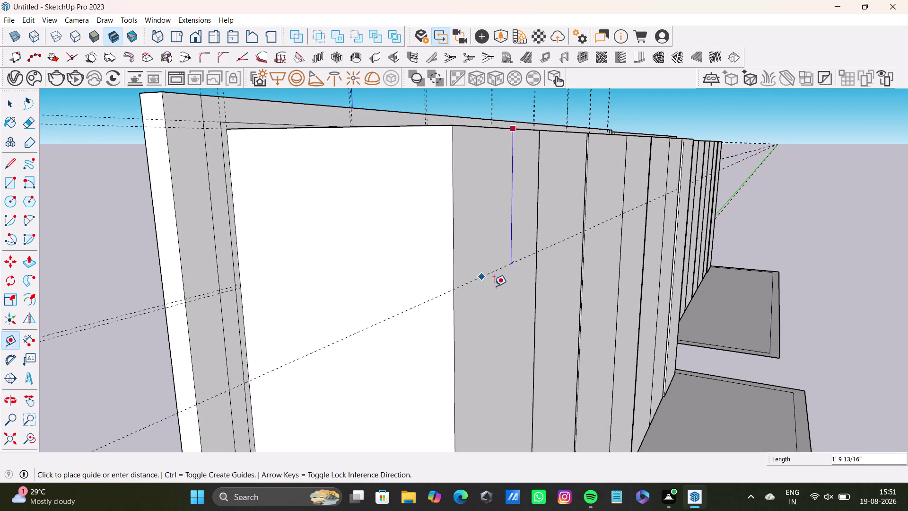
click(489, 296)
middle_drag(559, 270, 256, 309)
scroll(down, 3)
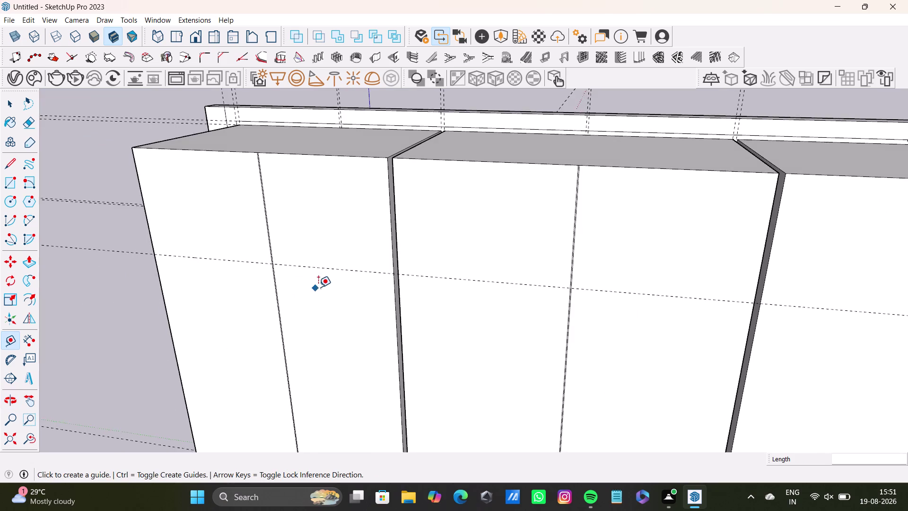
scroll(down, 3)
middle_drag(383, 324, 411, 327)
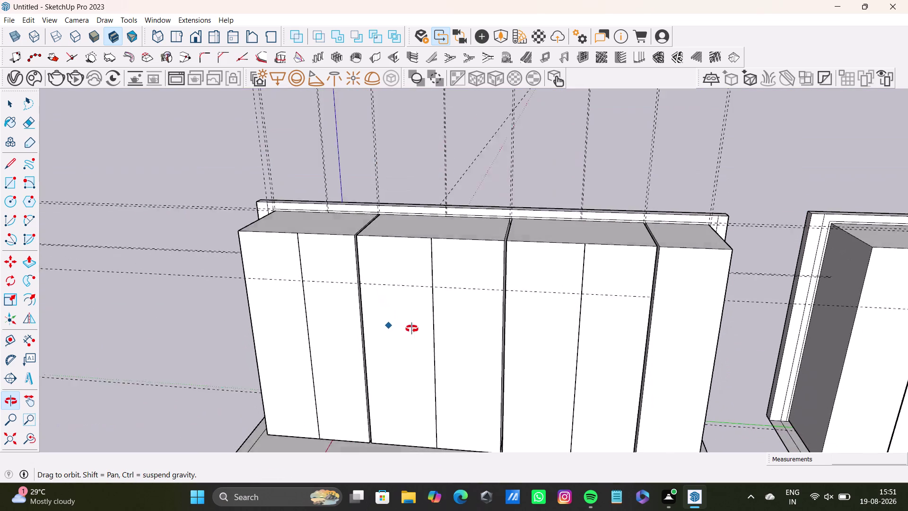
middle_drag(411, 327, 467, 270)
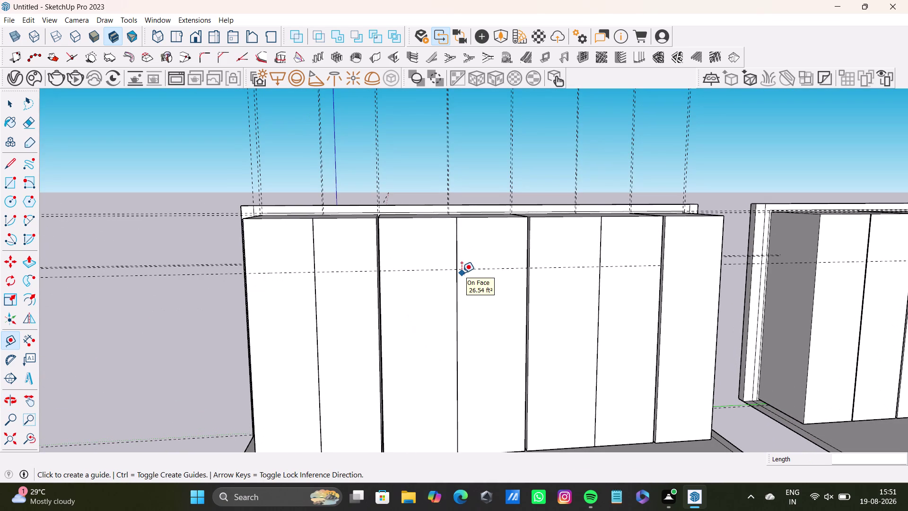
Undo it and re-place the horizontal guide about 2' 5" below the door tops.
key(ctrl+z)
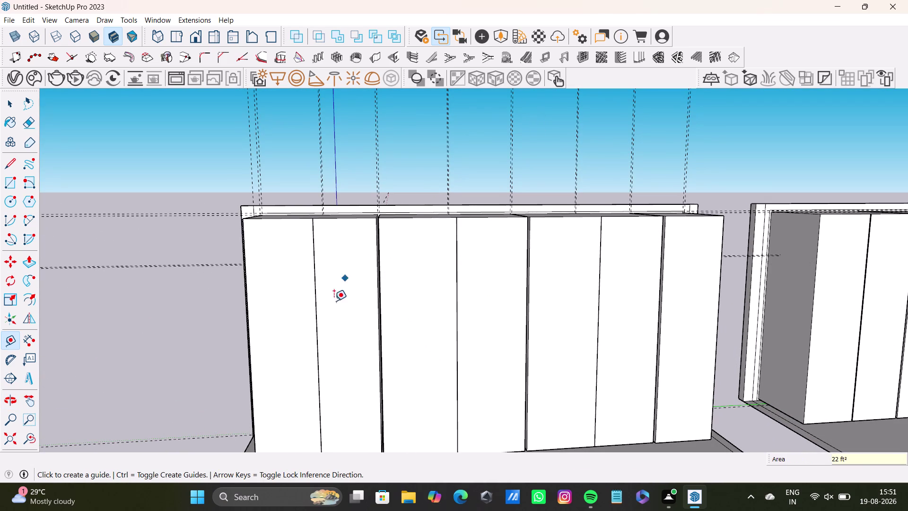
scroll(up, 3)
click(357, 204)
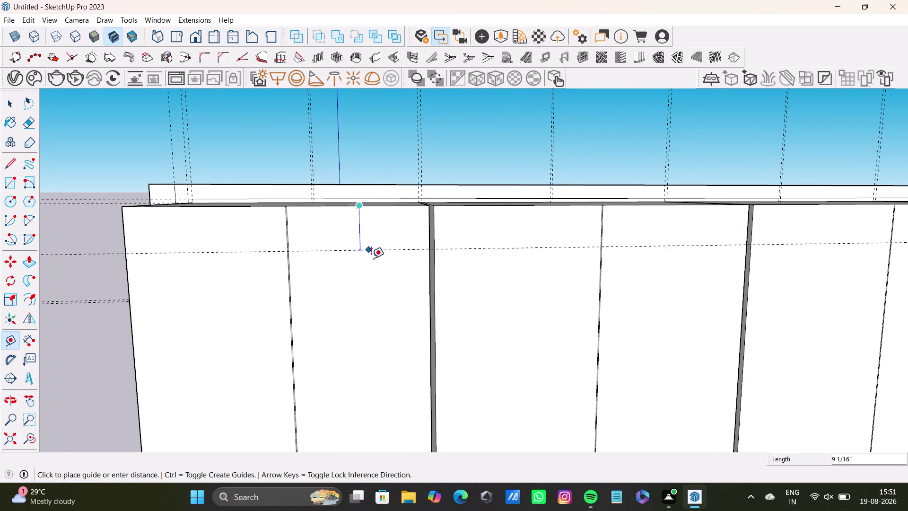
scroll(down, 3)
key(Up)
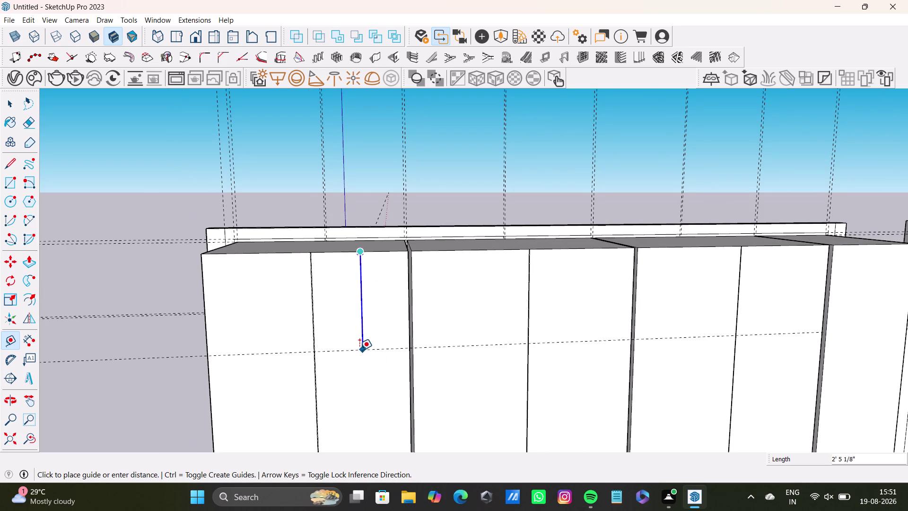
middle_drag(468, 326, 441, 371)
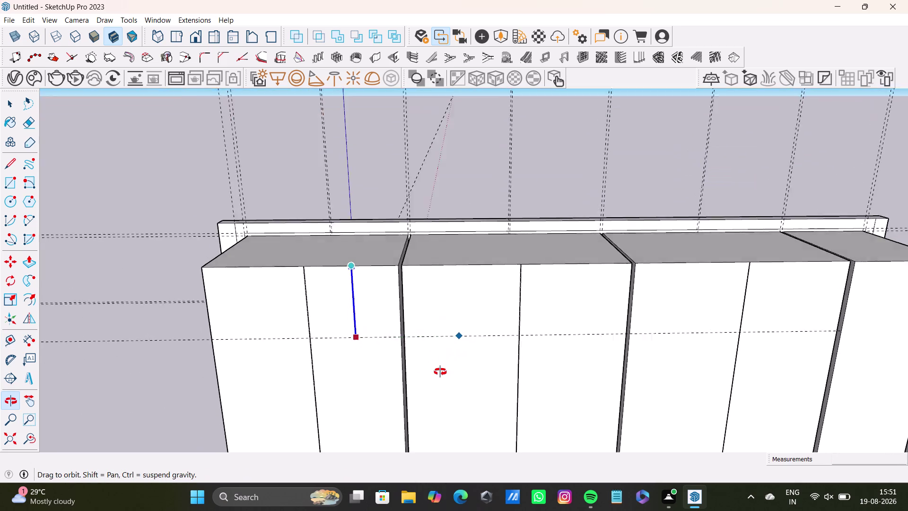
middle_drag(440, 371, 470, 310)
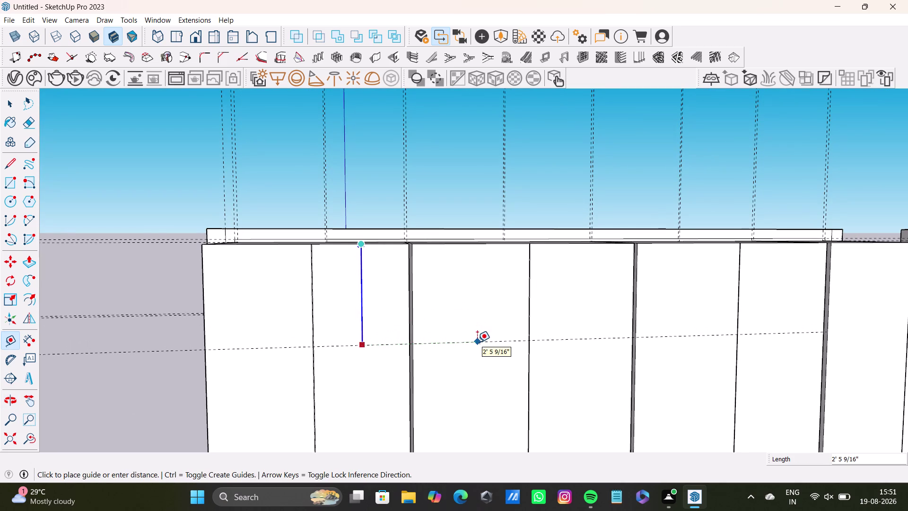
click(478, 341)
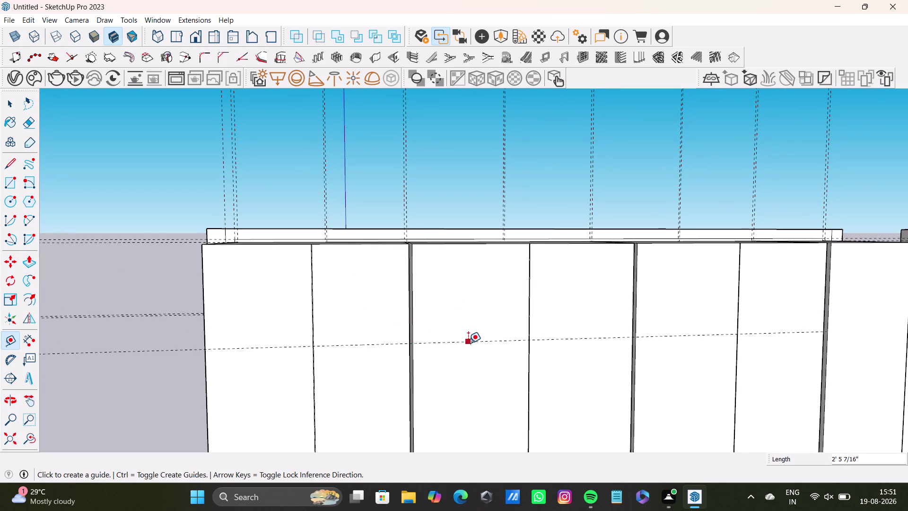
click(456, 202)
key(space)
middle_drag(493, 258, 476, 330)
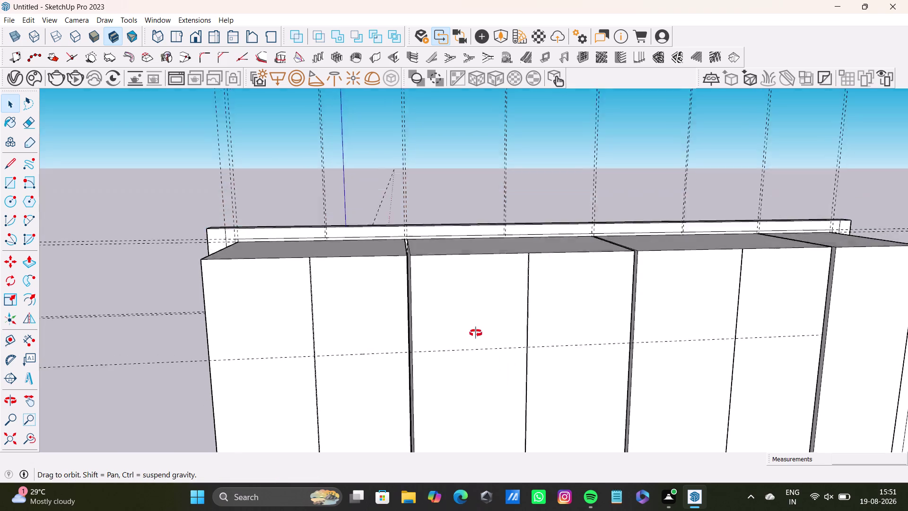
middle_drag(476, 330, 478, 349)
Draw a line along the guide across the first door panel.
click(9, 166)
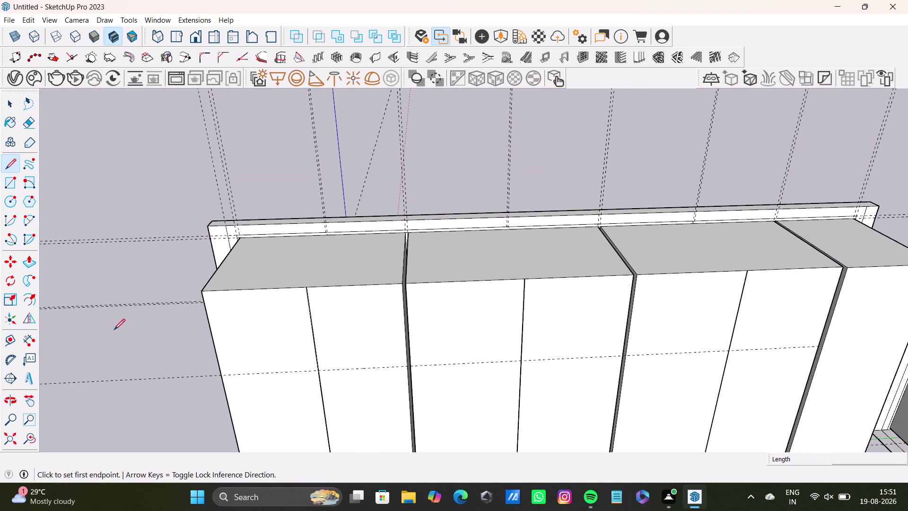
scroll(up, 3)
scroll(up, 3)
click(234, 382)
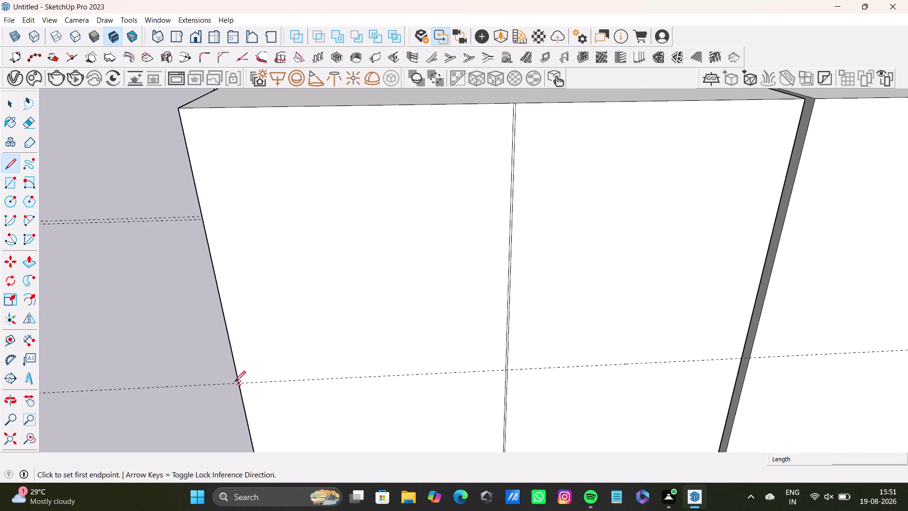
click(744, 355)
key(space)
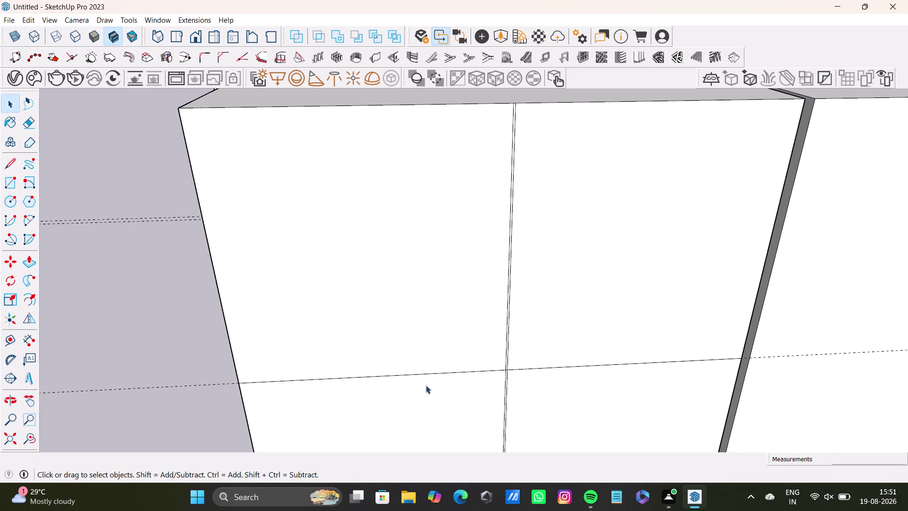
scroll(down, 3)
scroll(down, 3)
middle_drag(591, 326, 485, 286)
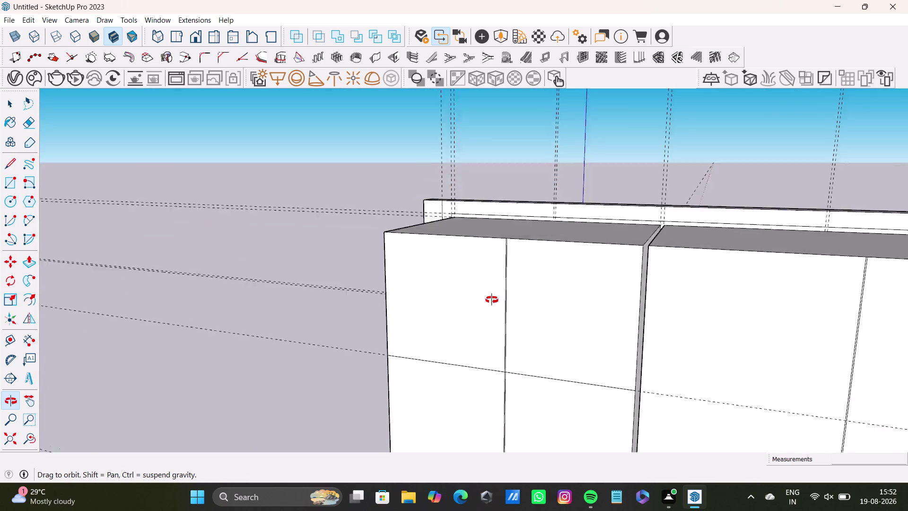
middle_drag(486, 287, 614, 345)
Extend the guide line across the next door panel.
click(12, 166)
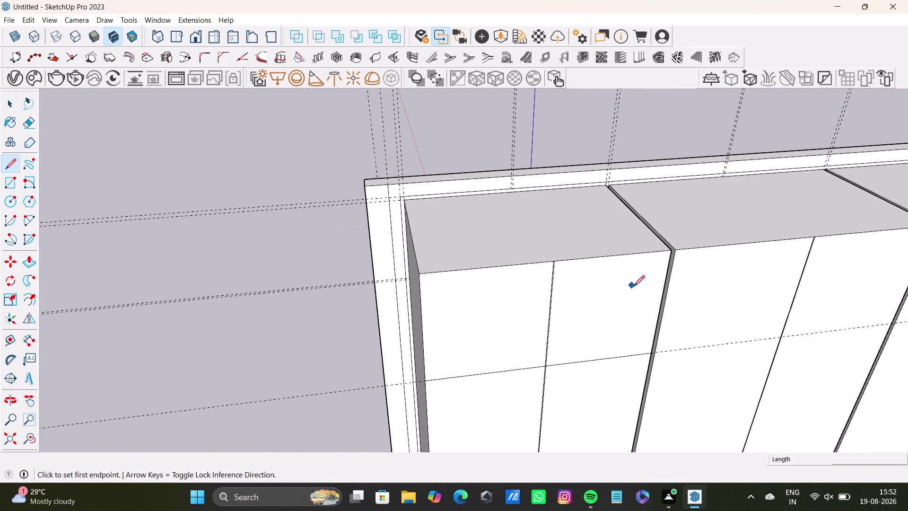
scroll(up, 3)
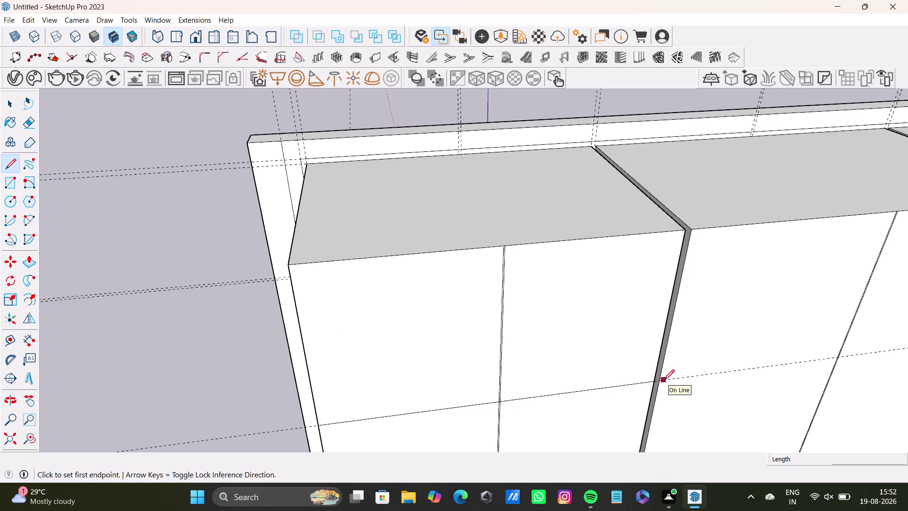
scroll(down, 3)
middle_drag(694, 346, 505, 311)
scroll(up, 3)
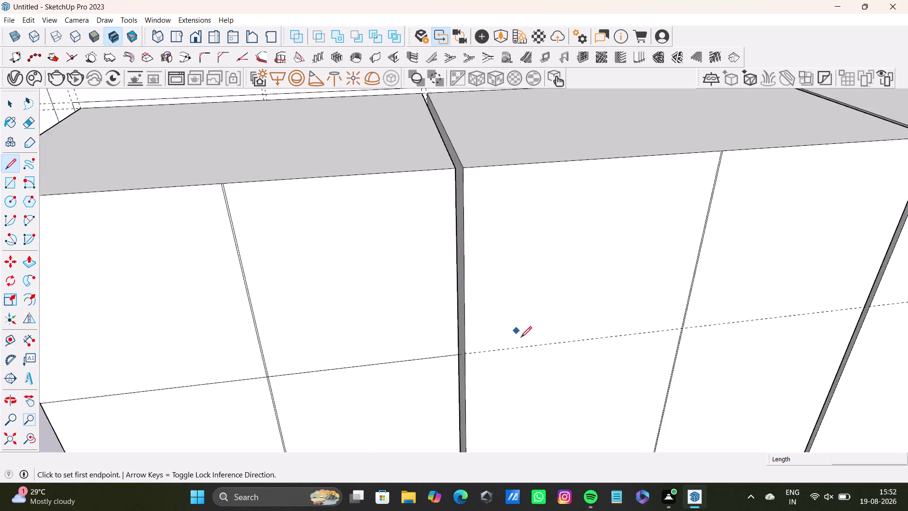
scroll(up, 3)
click(415, 363)
scroll(down, 3)
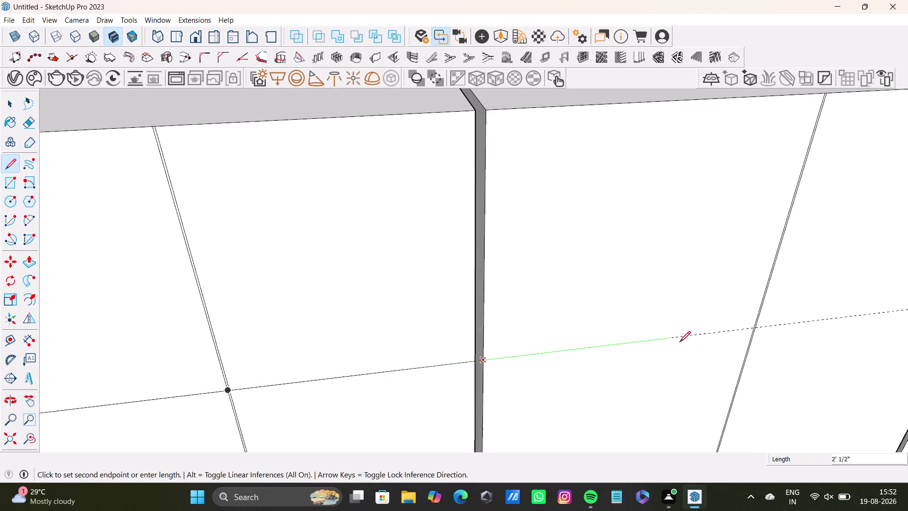
scroll(down, 3)
middle_drag(704, 336, 289, 314)
click(542, 288)
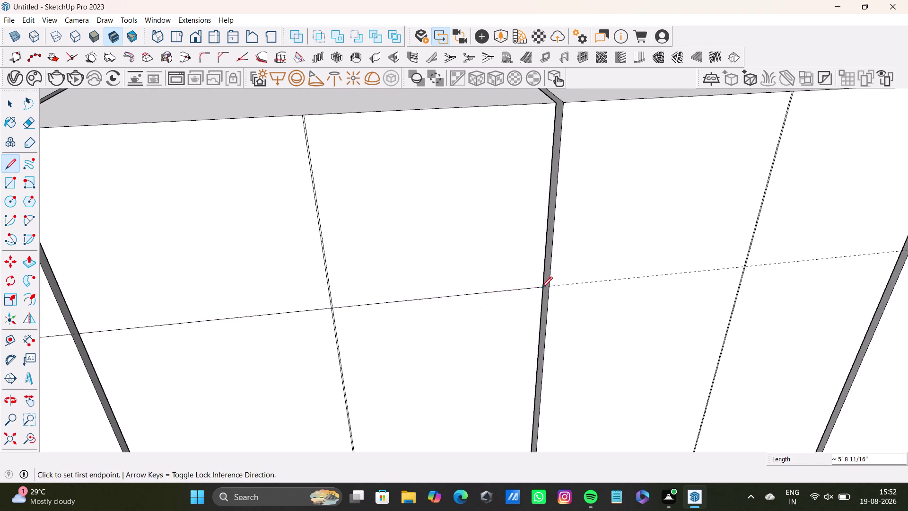
key(space)
Draw another line along the guide between the next pair of door edges.
scroll(down, 3)
middle_drag(473, 297, 473, 370)
scroll(up, 3)
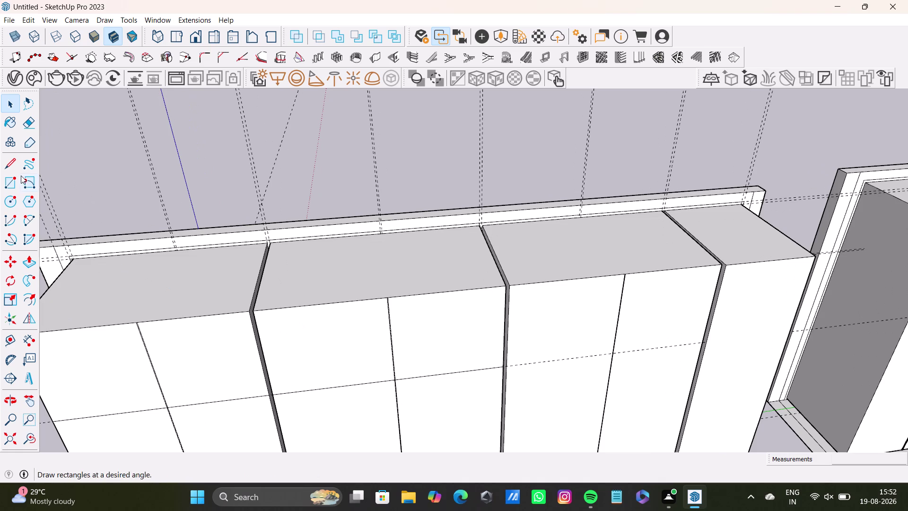
click(14, 164)
scroll(up, 3)
middle_drag(600, 373, 394, 311)
scroll(up, 3)
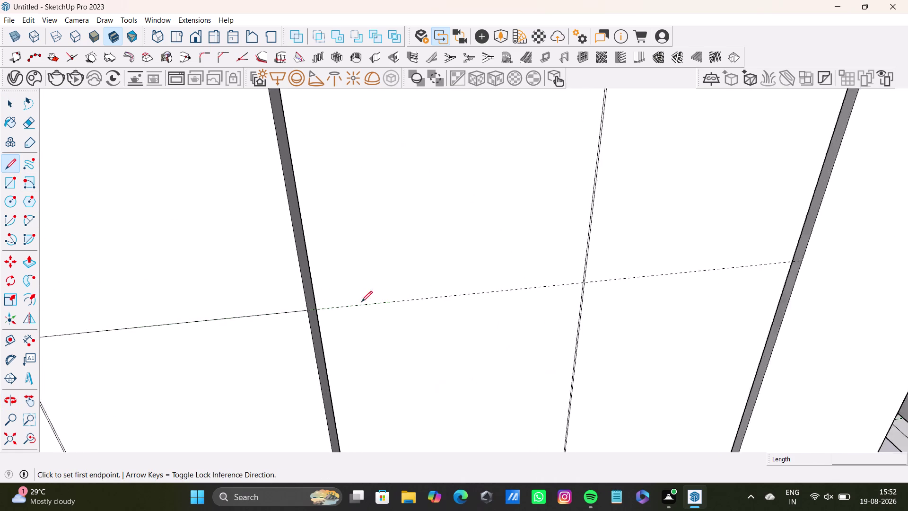
scroll(up, 3)
click(305, 310)
scroll(down, 3)
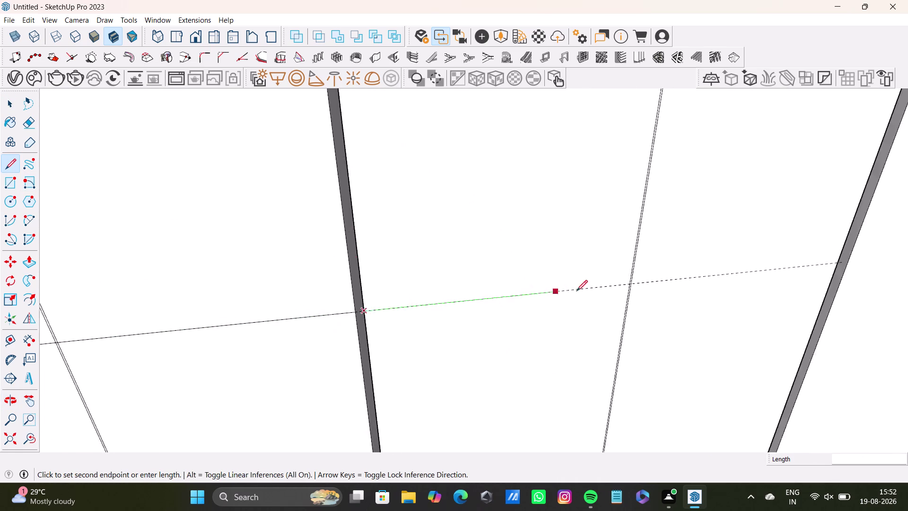
middle_drag(653, 290, 402, 330)
scroll(up, 3)
click(531, 308)
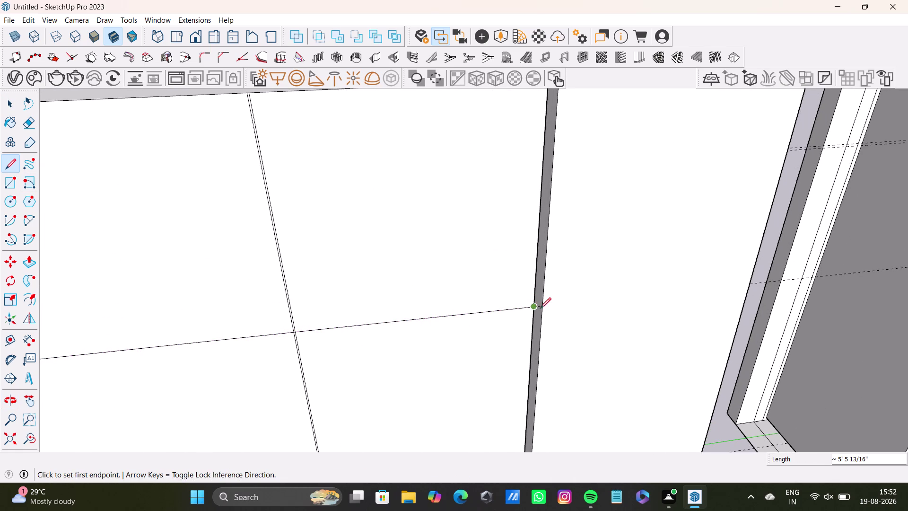
key(space)
Orbit along the cabinet run to check the new line across all doors.
scroll(down, 3)
middle_drag(411, 324, 491, 300)
scroll(up, 3)
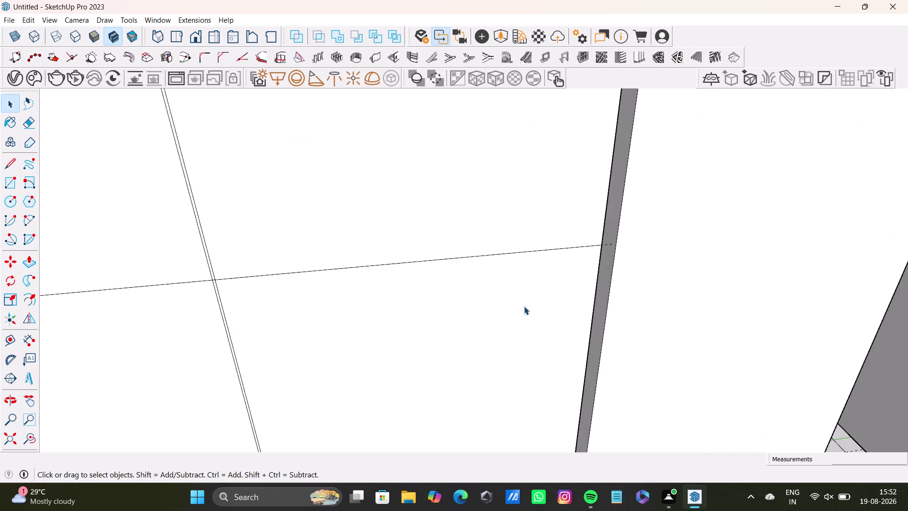
scroll(up, 3)
middle_drag(525, 306, 299, 168)
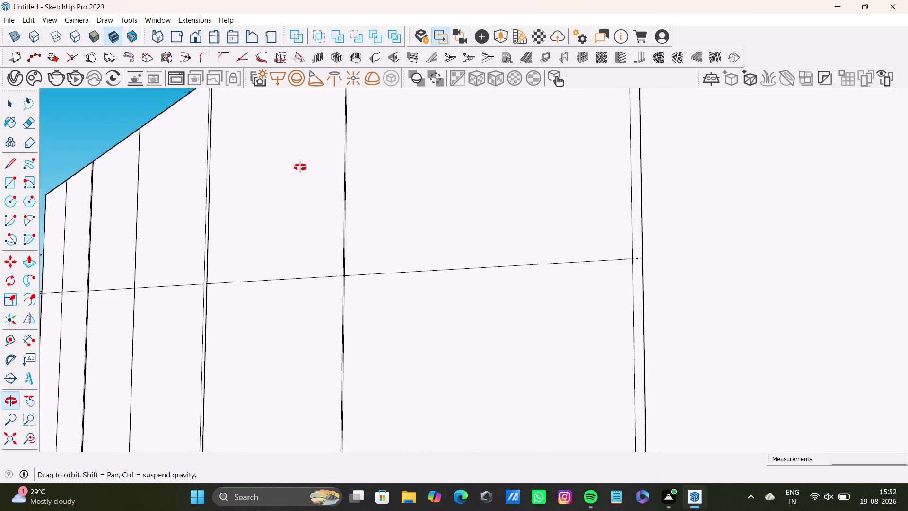
middle_drag(299, 169, 587, 321)
scroll(down, 3)
middle_drag(385, 275, 391, 273)
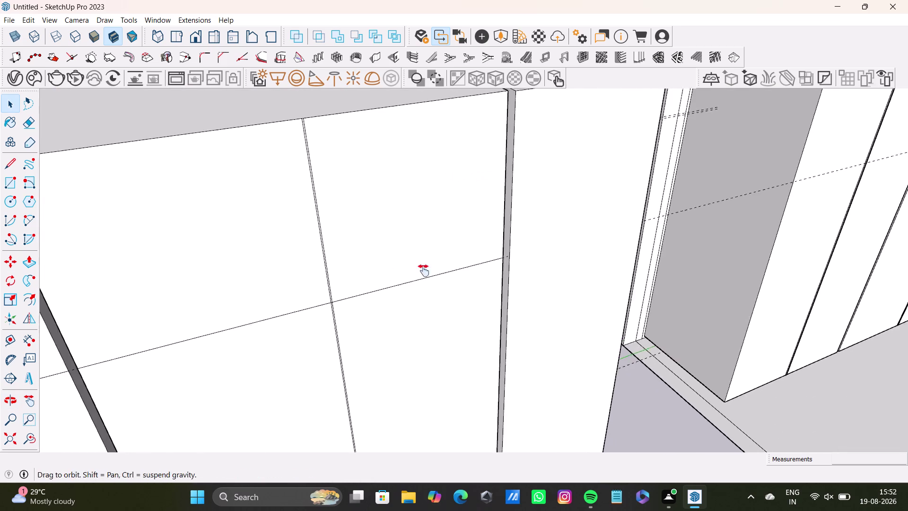
middle_drag(391, 273, 709, 290)
scroll(down, 3)
middle_drag(457, 319, 548, 290)
scroll(up, 3)
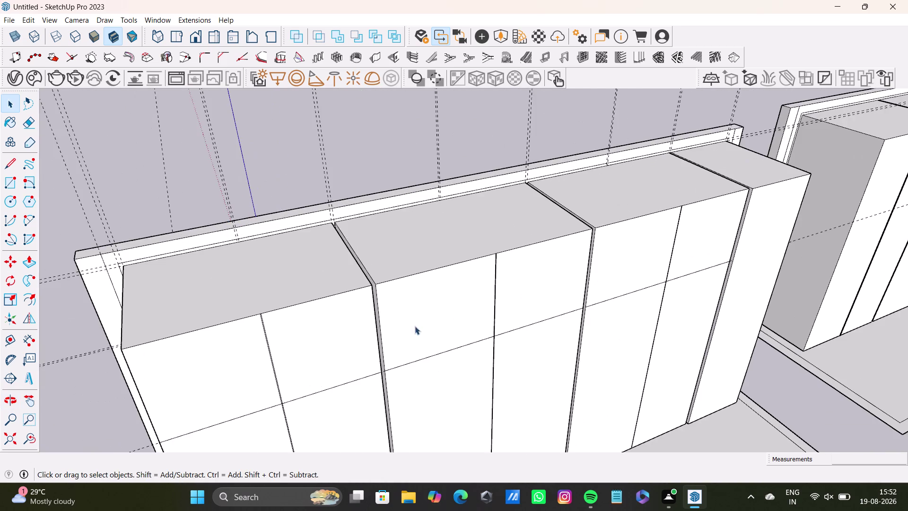
middle_drag(368, 323, 535, 255)
scroll(up, 3)
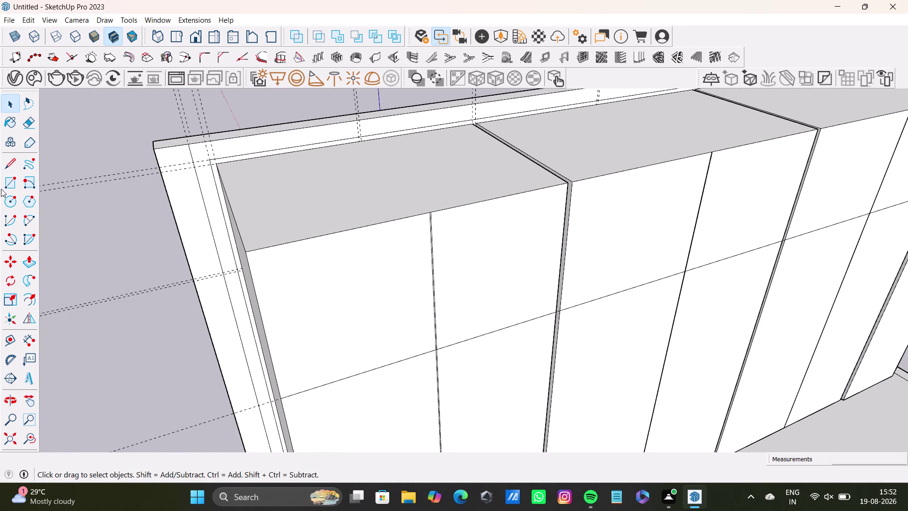
Offset a parallel guide a small distance above the drawn door line.
click(12, 338)
scroll(up, 3)
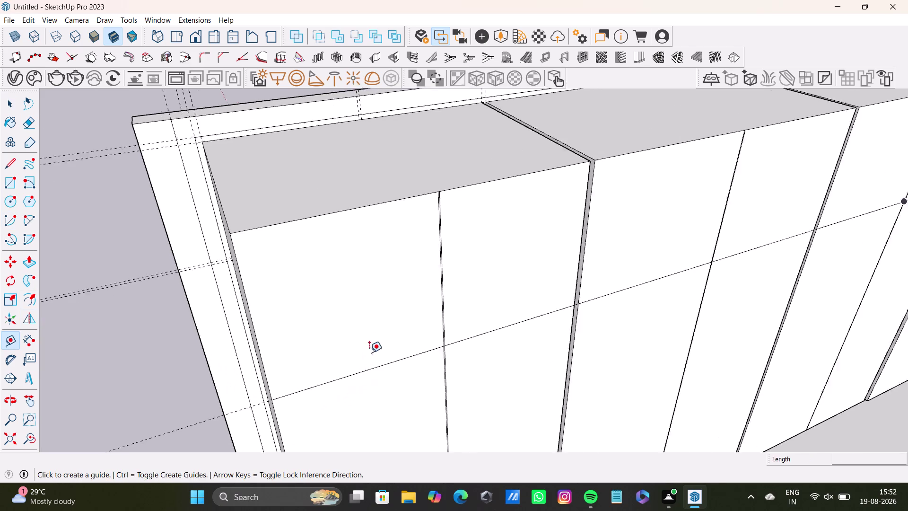
scroll(up, 3)
click(406, 367)
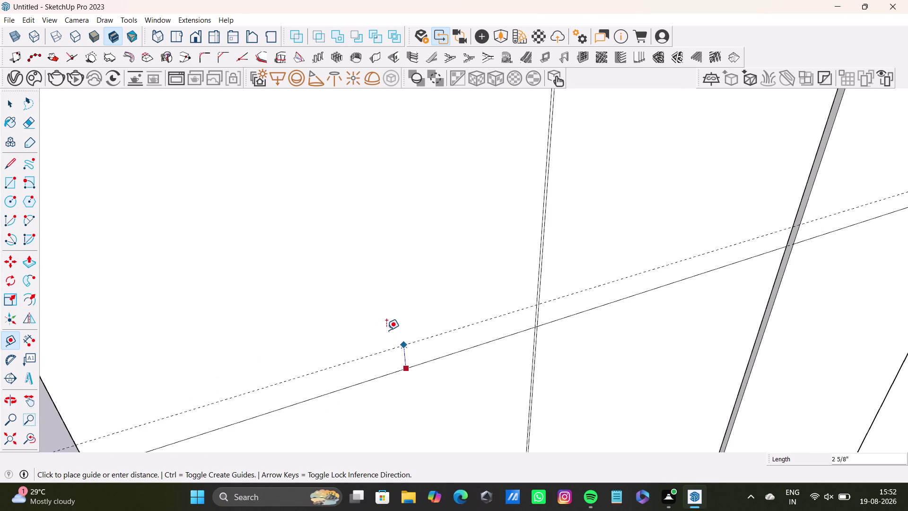
key(Up)
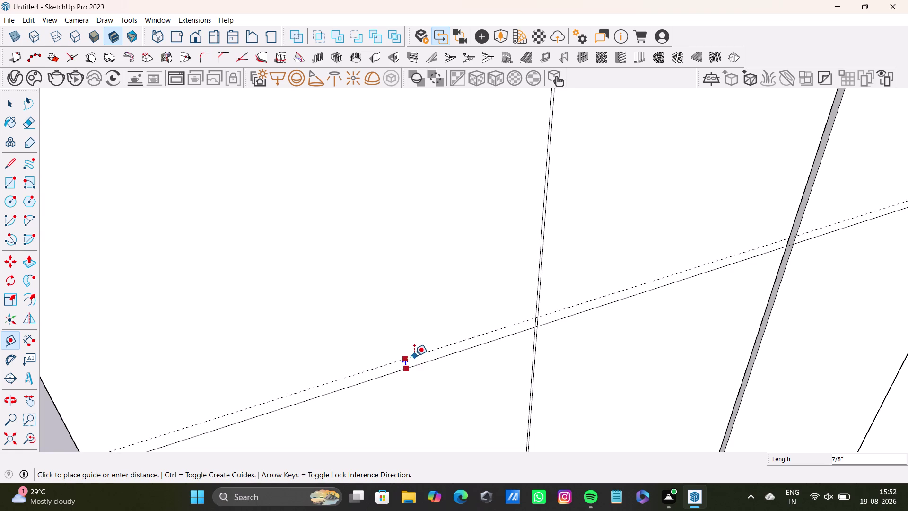
click(415, 356)
key(space)
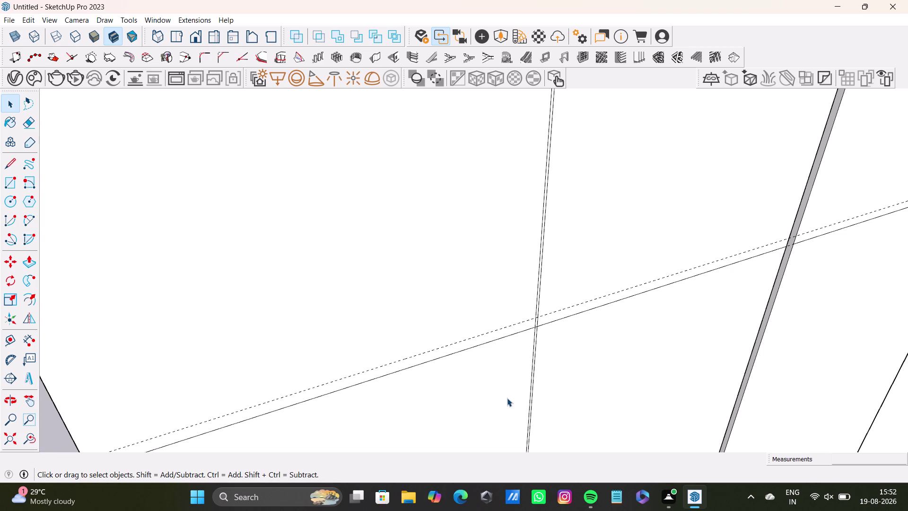
Orbit around the cabinets to inspect the doors from below and the end panels.
key(space)
scroll(down, 3)
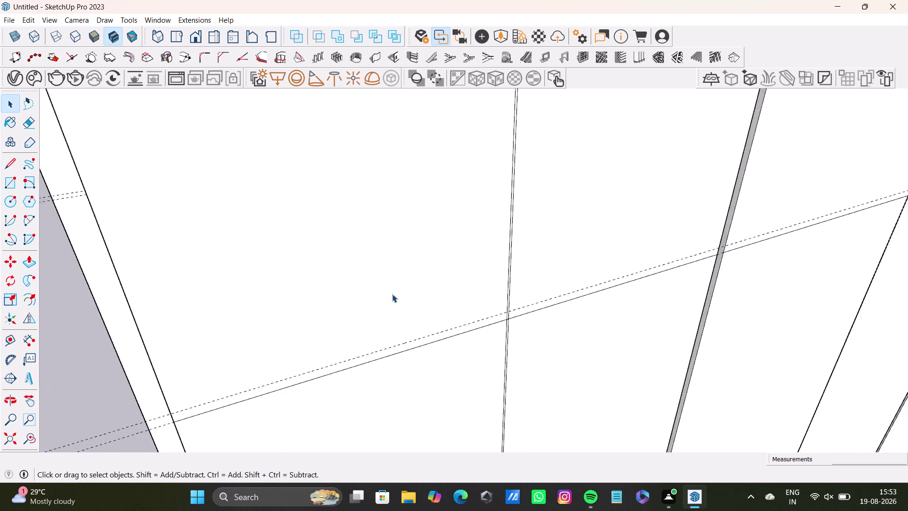
scroll(down, 3)
middle_drag(456, 294, 280, 271)
scroll(up, 3)
middle_drag(595, 229, 443, 258)
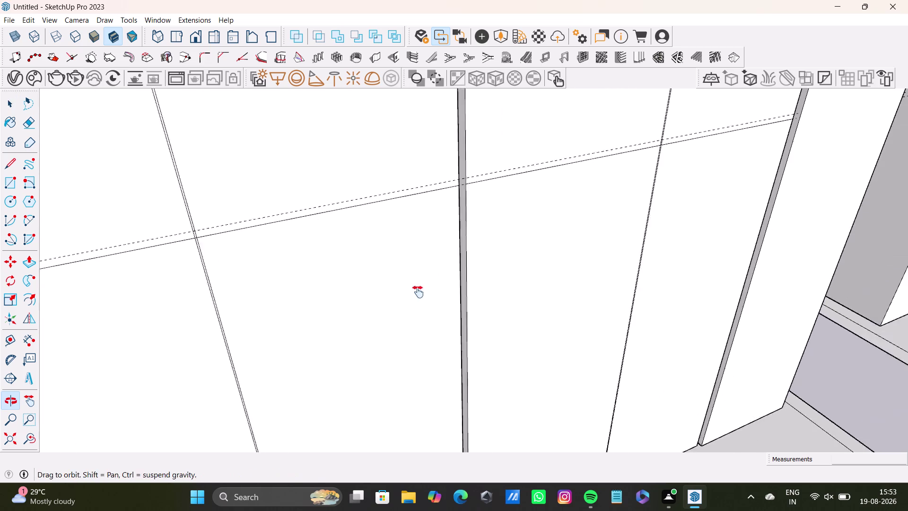
middle_drag(443, 258, 403, 325)
scroll(up, 3)
middle_drag(448, 171, 412, 299)
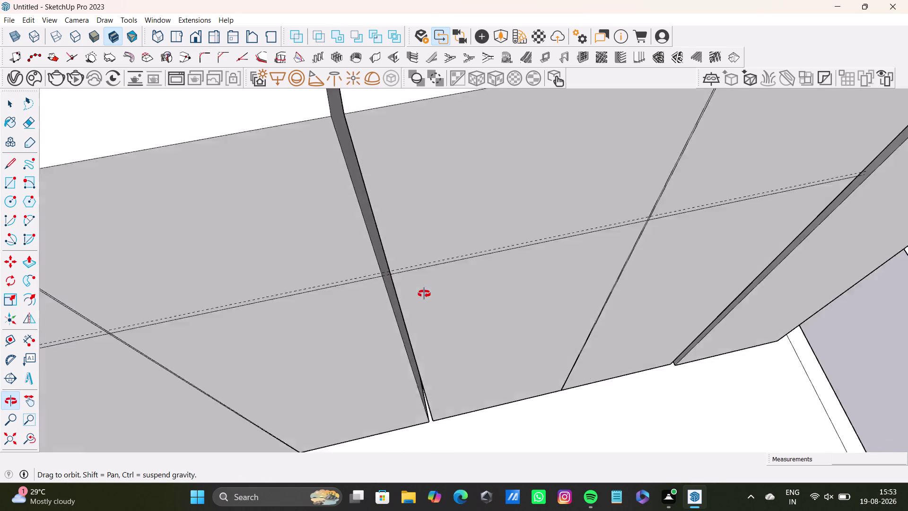
middle_drag(412, 299, 426, 291)
scroll(down, 3)
middle_drag(474, 233, 235, 241)
middle_drag(579, 227, 560, 343)
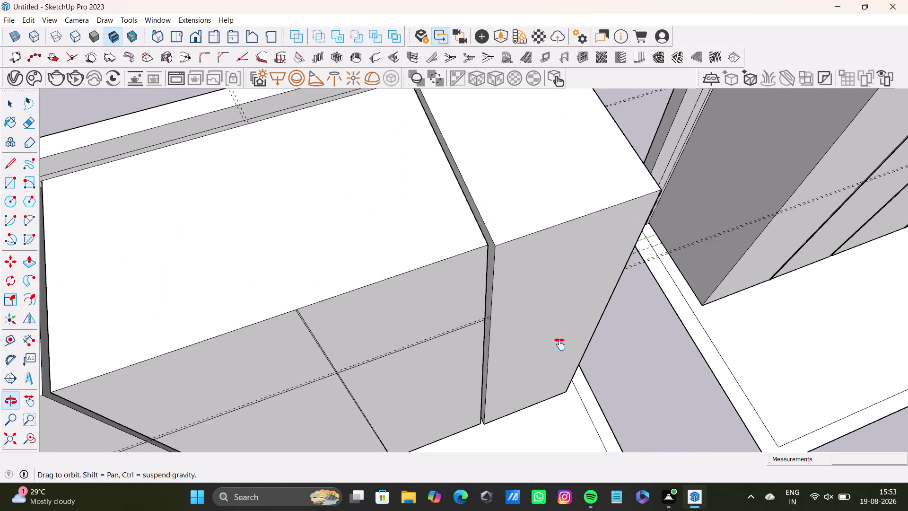
middle_drag(561, 343, 555, 358)
middle_drag(513, 322, 629, 287)
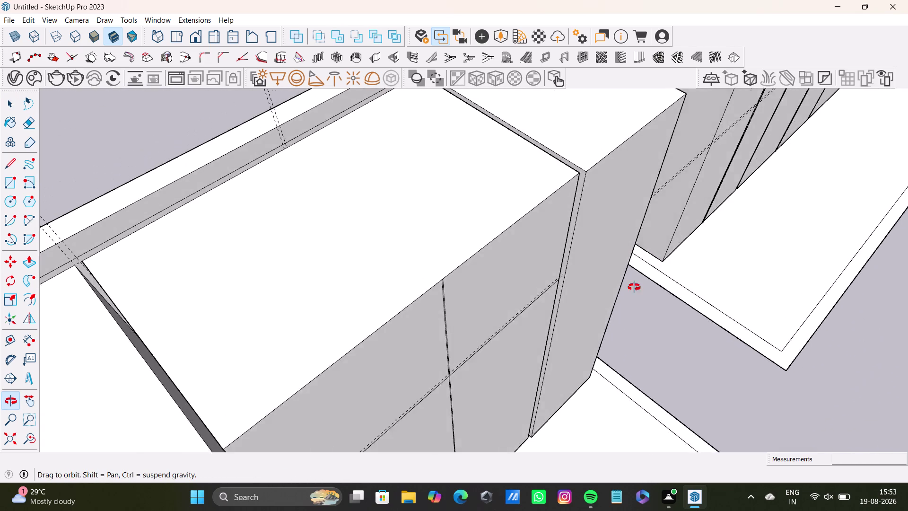
middle_drag(630, 287, 511, 273)
Apply a short Push/Pull drag on a door face near the top.
key(space)
click(532, 214)
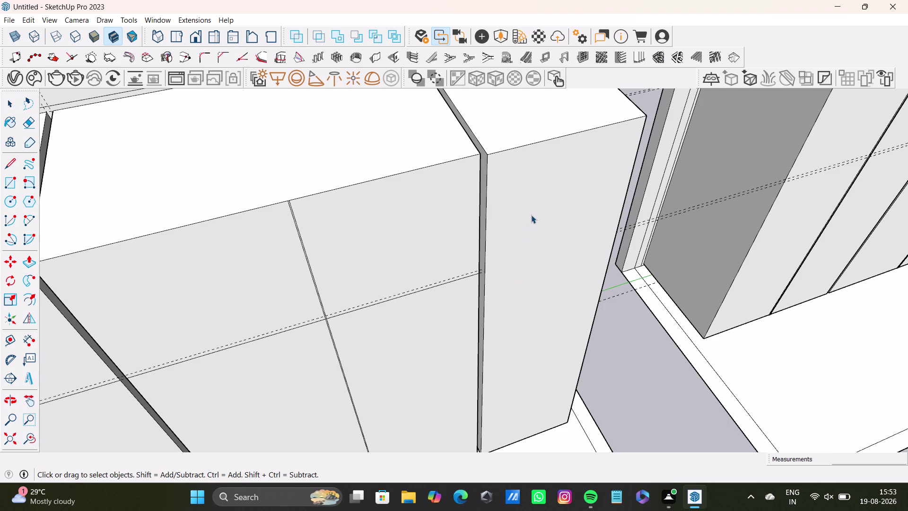
key(p)
drag(535, 215, 468, 207)
key(space)
scroll(down, 3)
Orbit along the cabinet run to line up on the door line.
middle_drag(472, 251, 559, 217)
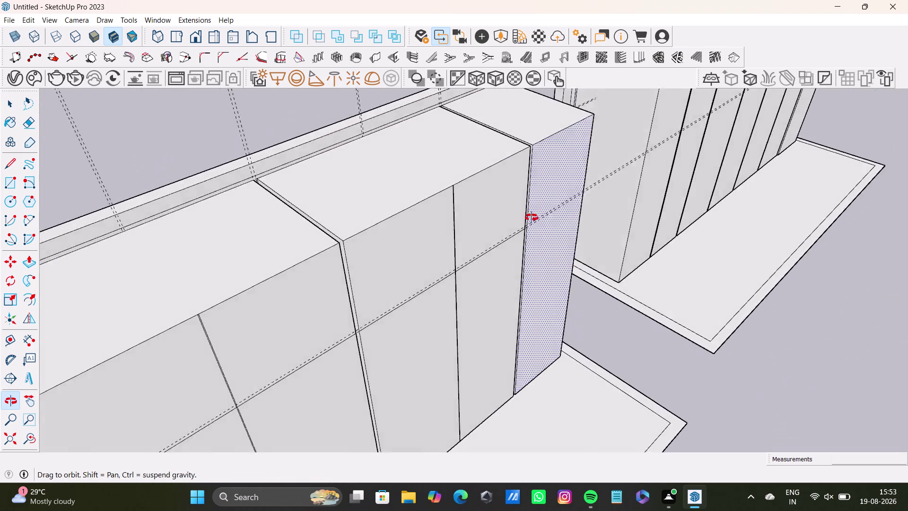
middle_drag(558, 217, 420, 236)
scroll(down, 3)
middle_drag(376, 218, 609, 220)
scroll(up, 3)
scroll(down, 3)
scroll(up, 3)
middle_drag(380, 247, 529, 234)
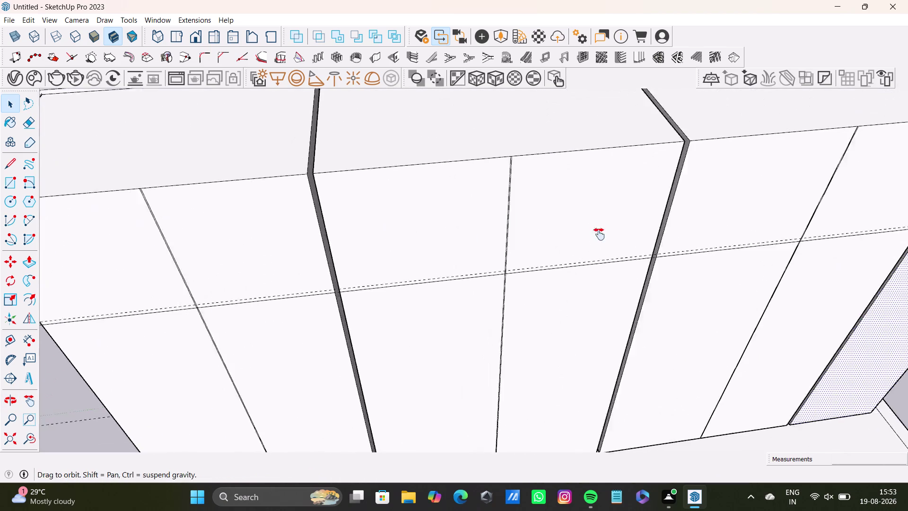
middle_drag(529, 234, 623, 233)
scroll(up, 3)
scroll(down, 3)
middle_drag(472, 275, 476, 114)
middle_drag(608, 301, 413, 274)
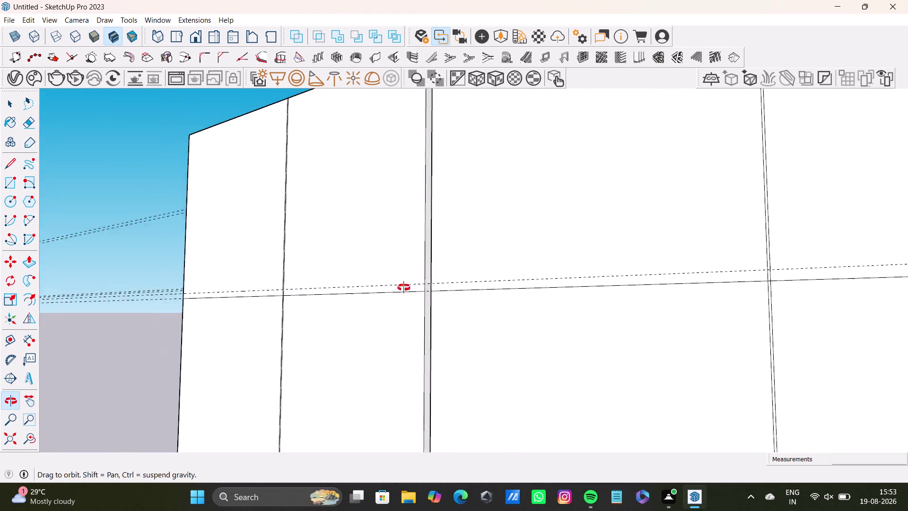
middle_drag(413, 274, 736, 317)
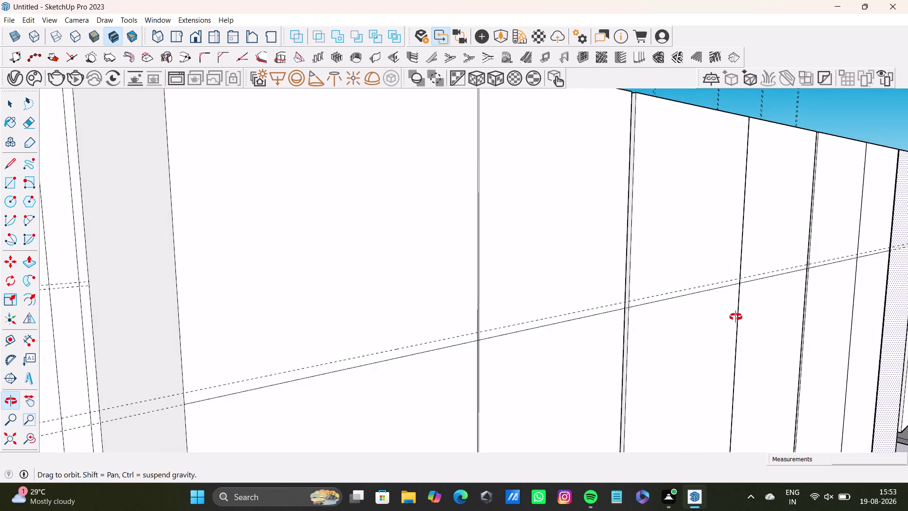
middle_drag(736, 317, 718, 268)
scroll(up, 3)
Select and delete the guide above the door line.
click(228, 277)
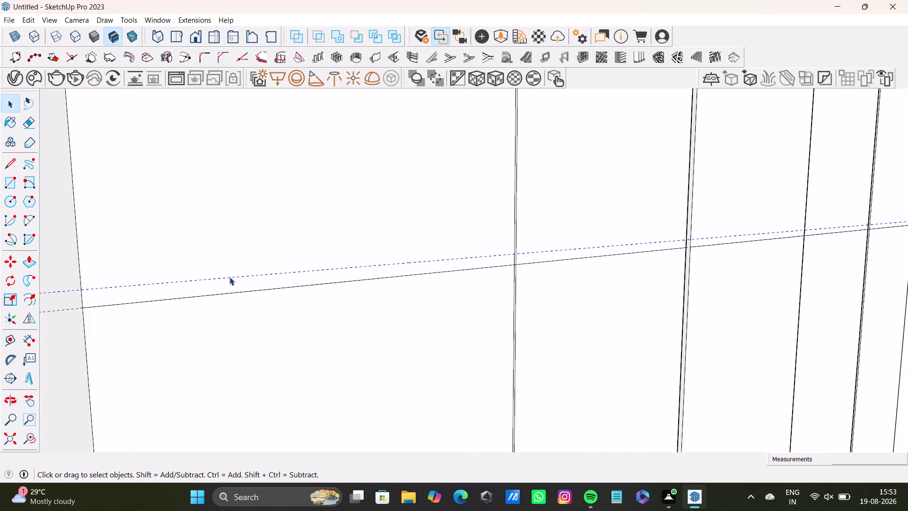
key(Delete)
scroll(down, 3)
middle_drag(267, 249, 323, 270)
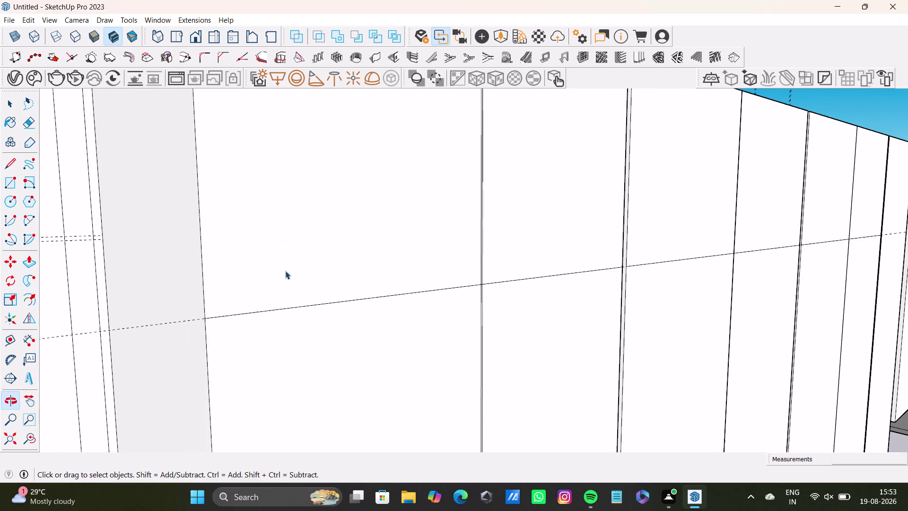
click(8, 339)
Place a guide 3/8" above the lower groove line across the door panels.
scroll(up, 3)
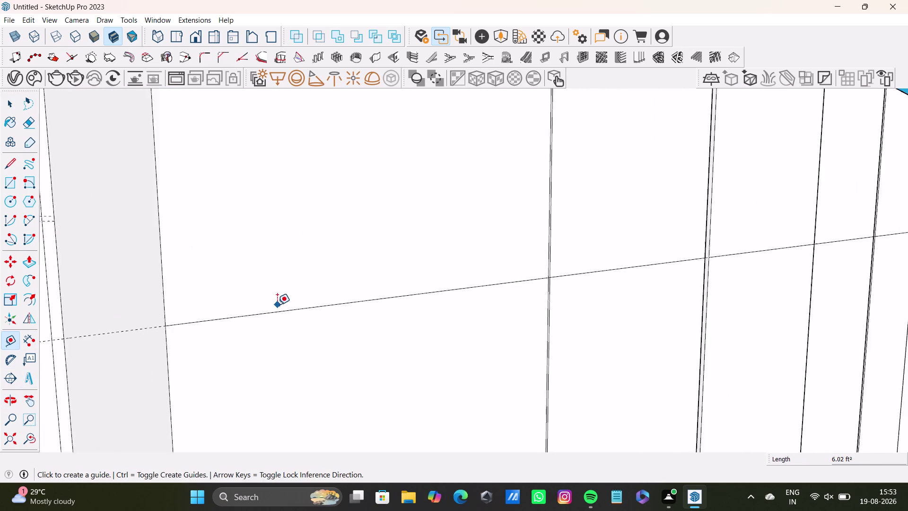
scroll(up, 3)
click(278, 313)
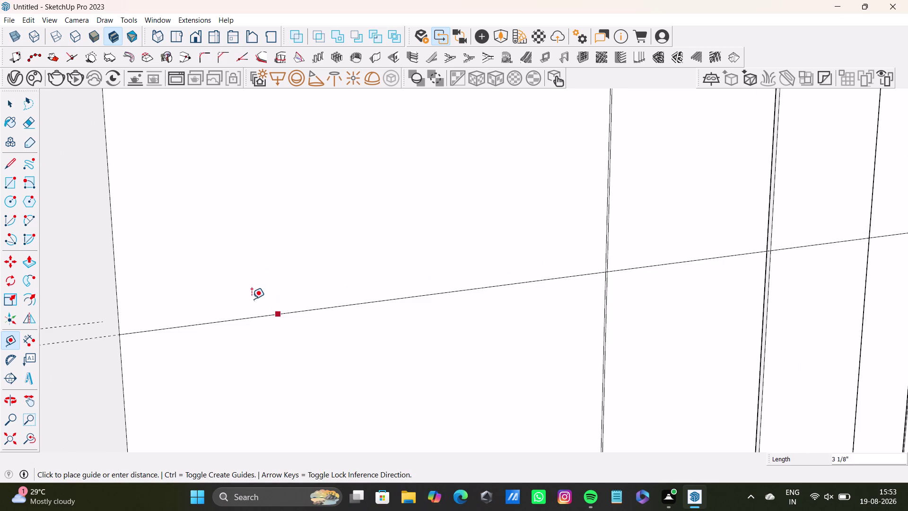
scroll(up, 3)
middle_drag(218, 320, 214, 319)
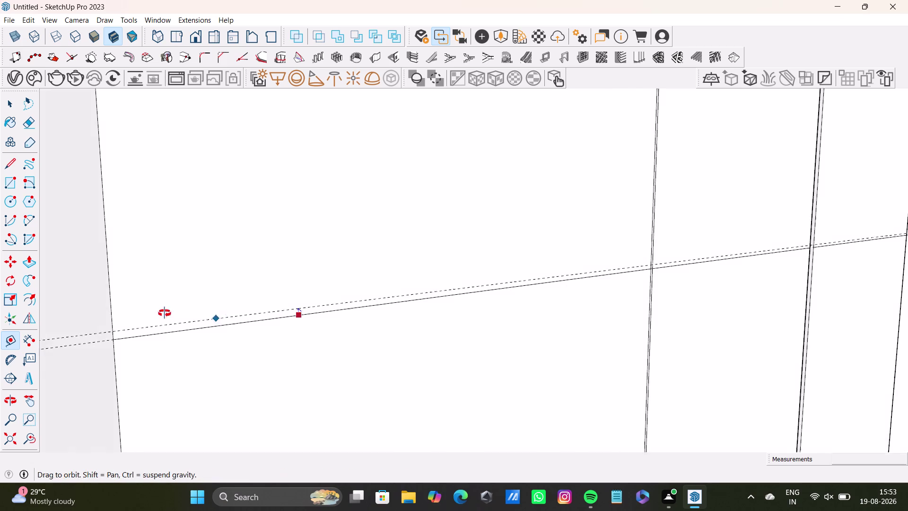
middle_drag(214, 320, 39, 309)
scroll(up, 3)
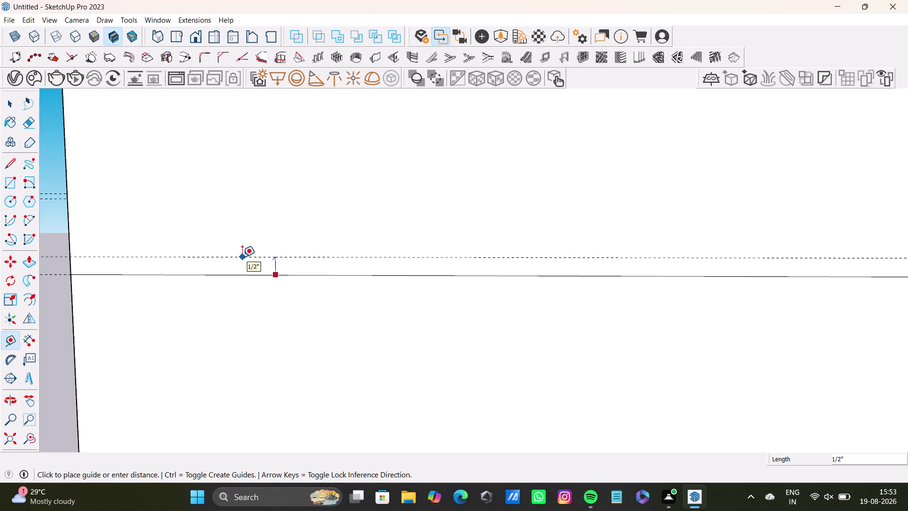
key(Up)
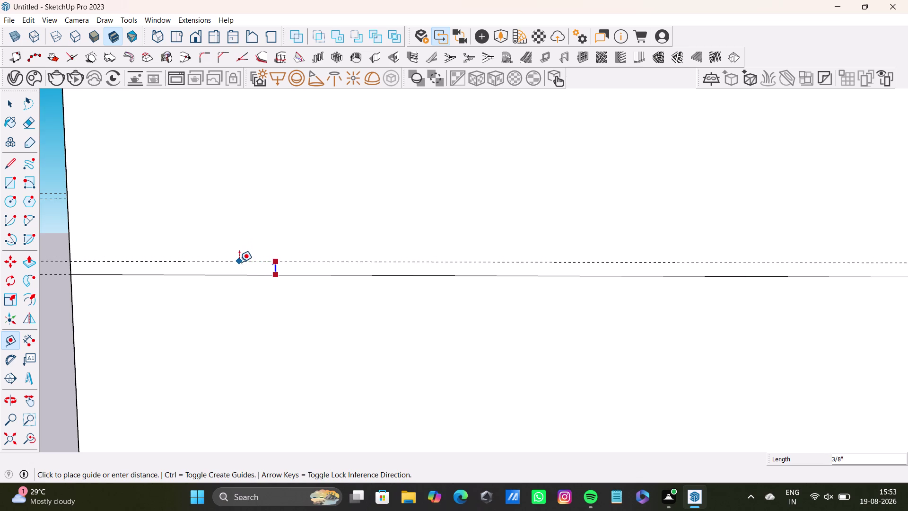
click(240, 264)
scroll(down, 3)
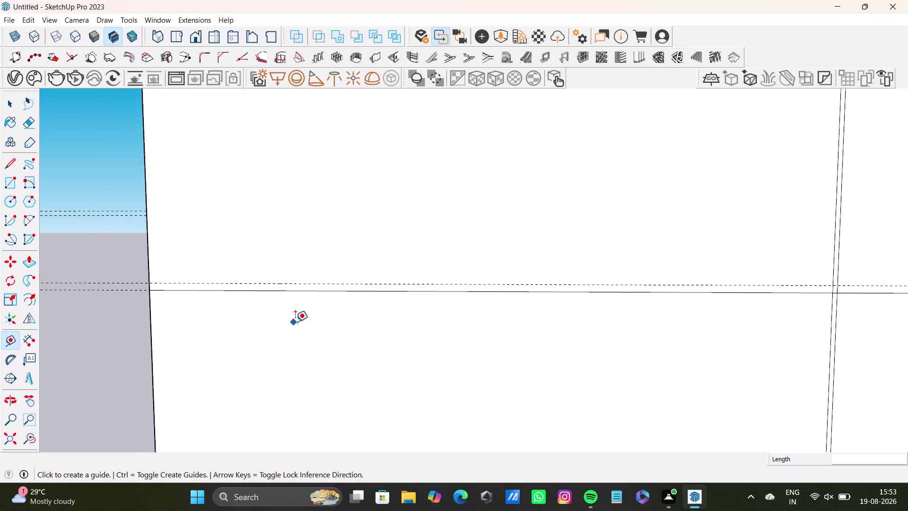
scroll(down, 3)
middle_drag(0, 329, 18, 317)
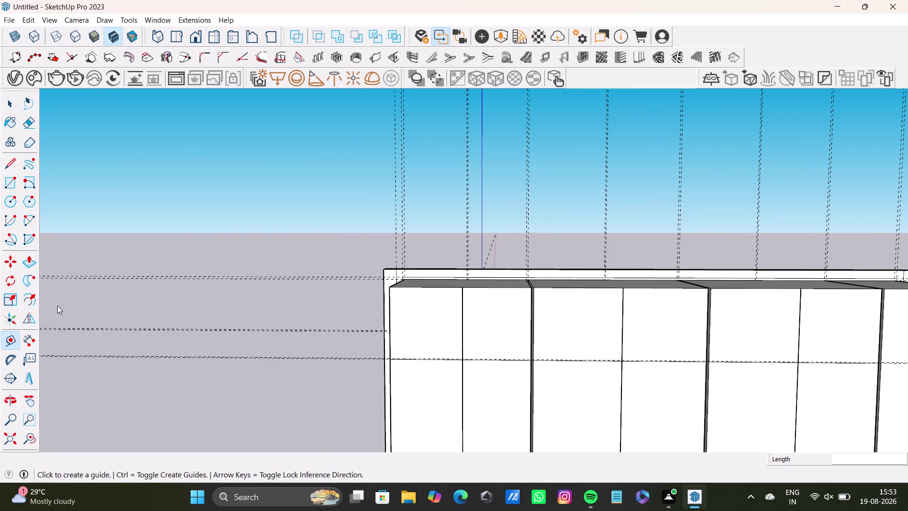
middle_drag(19, 316, 96, 290)
scroll(up, 3)
Trace a line along the upper guide from the left door's edge to the next panel edge.
key(space)
scroll(up, 3)
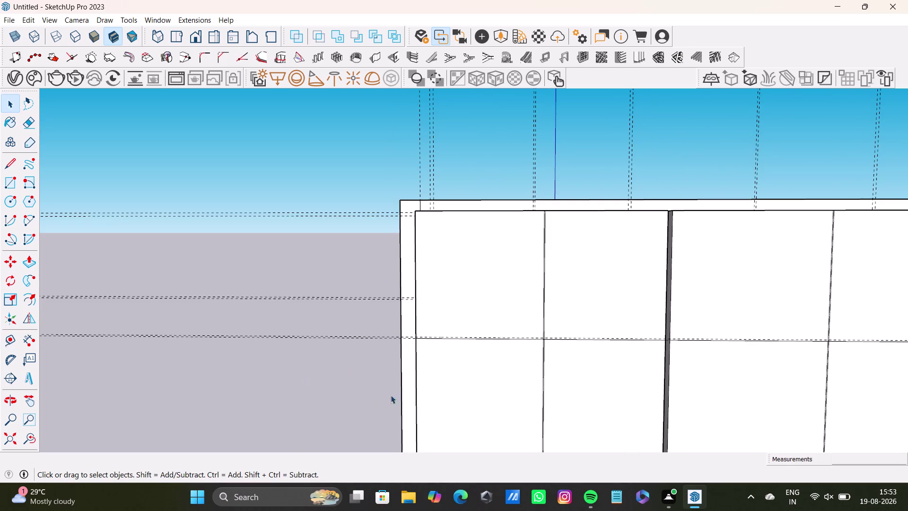
middle_drag(416, 394, 450, 297)
scroll(up, 3)
middle_drag(443, 256, 402, 331)
scroll(up, 3)
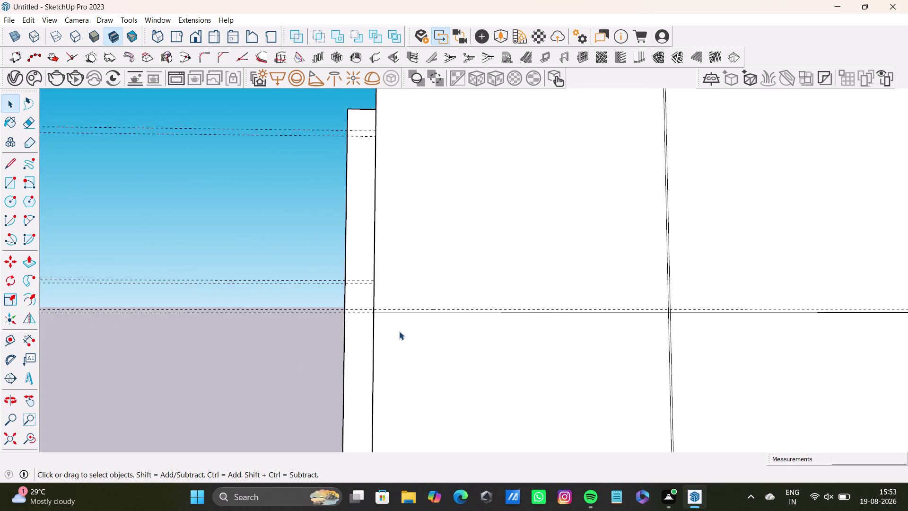
scroll(up, 3)
middle_drag(385, 312, 413, 400)
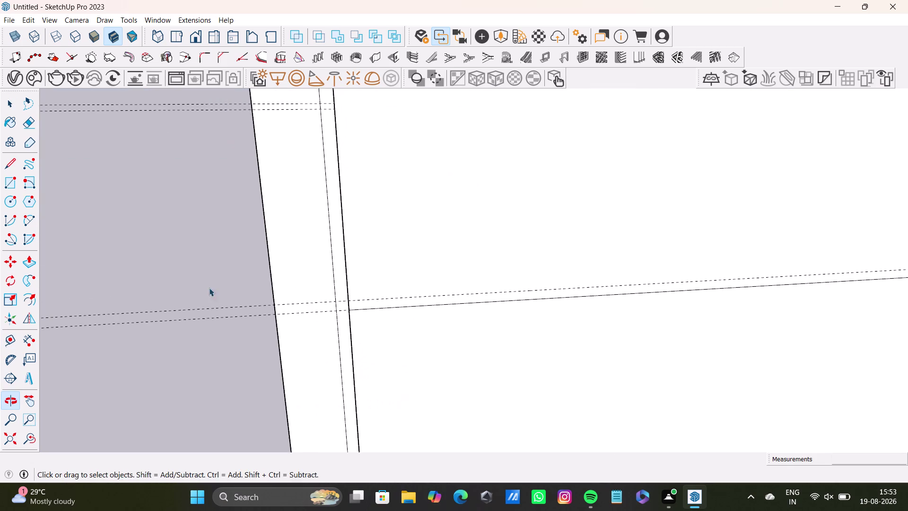
click(14, 164)
scroll(up, 3)
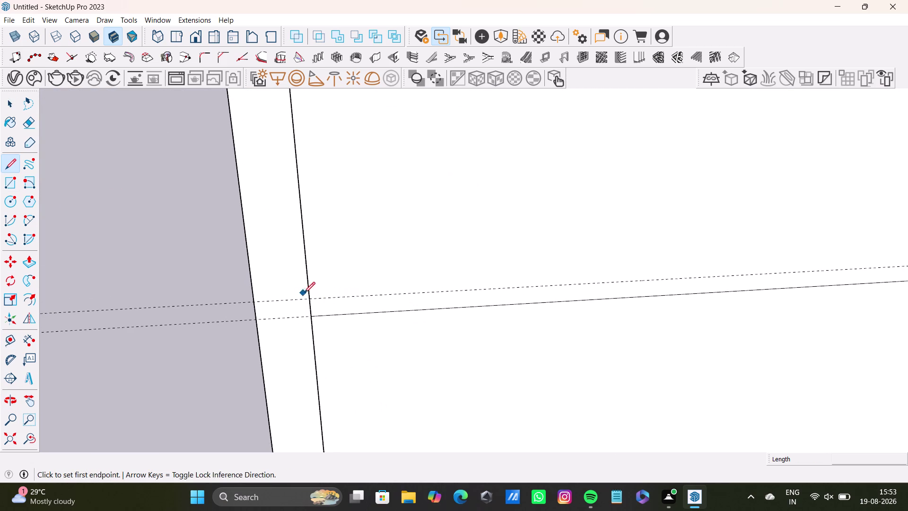
click(309, 298)
scroll(down, 3)
middle_drag(752, 267, 197, 271)
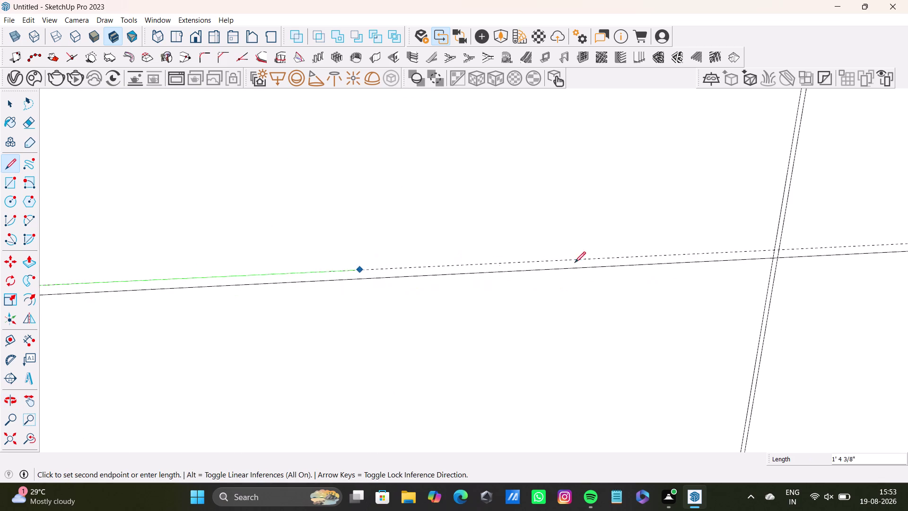
scroll(down, 3)
middle_drag(767, 252, 763, 253)
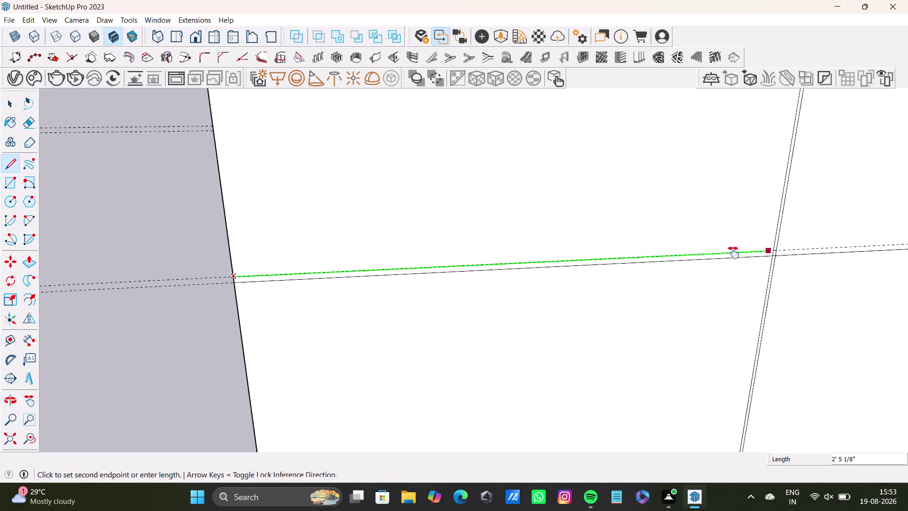
middle_drag(763, 253, 389, 290)
scroll(up, 3)
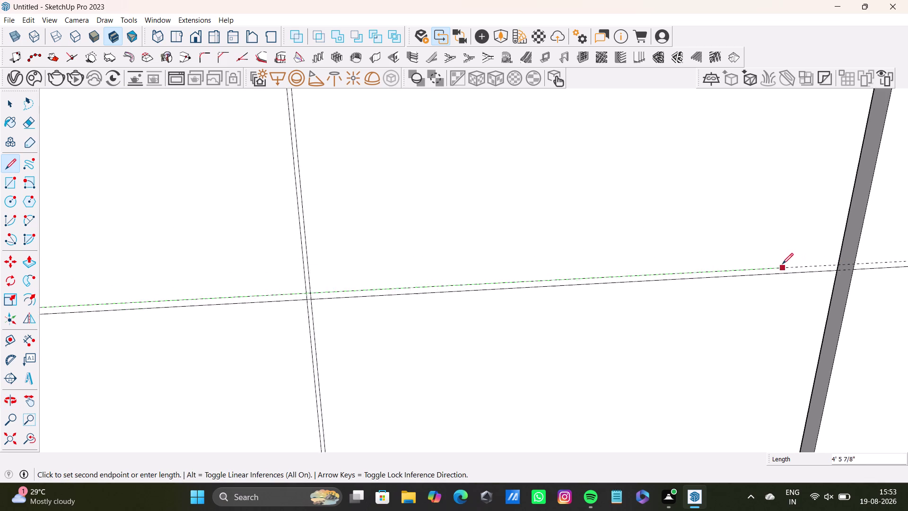
scroll(up, 3)
click(861, 264)
key(space)
Draw a second guide line across the next door panel, edge to edge.
scroll(down, 3)
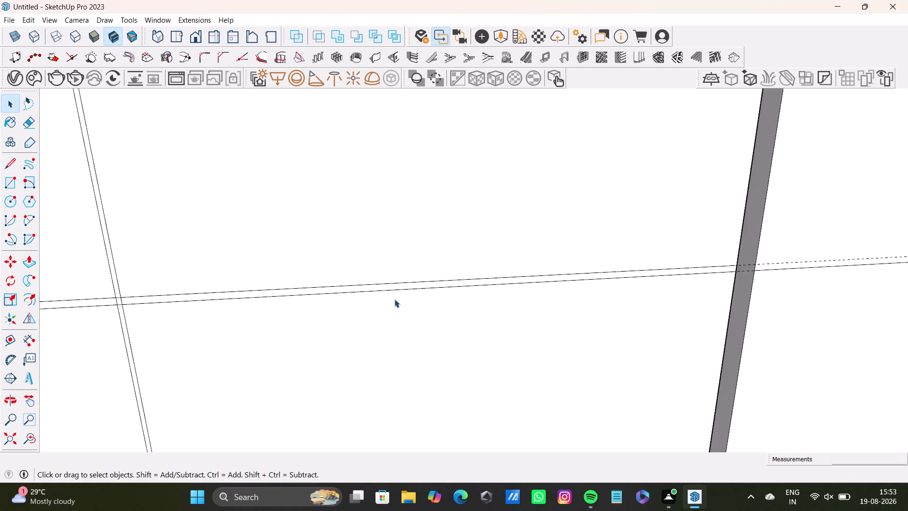
scroll(down, 3)
middle_drag(393, 299, 426, 288)
scroll(down, 3)
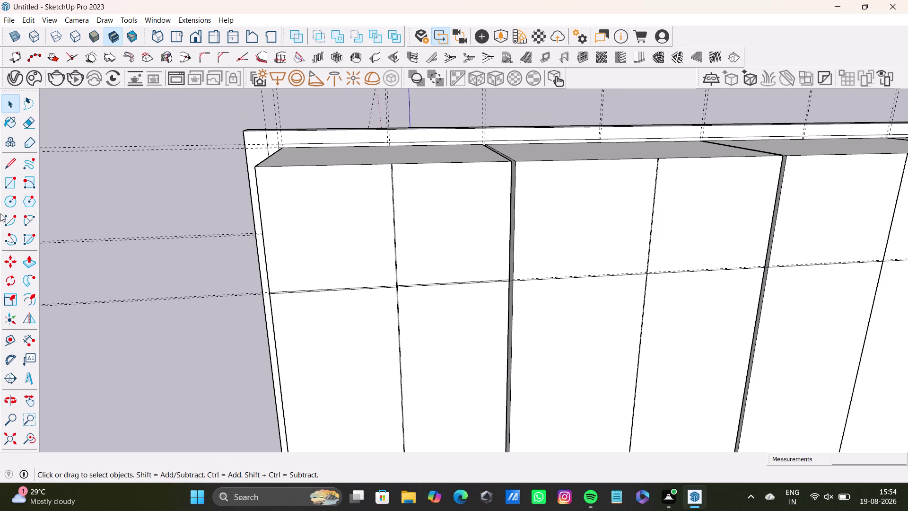
click(15, 162)
scroll(up, 3)
middle_drag(606, 263, 548, 283)
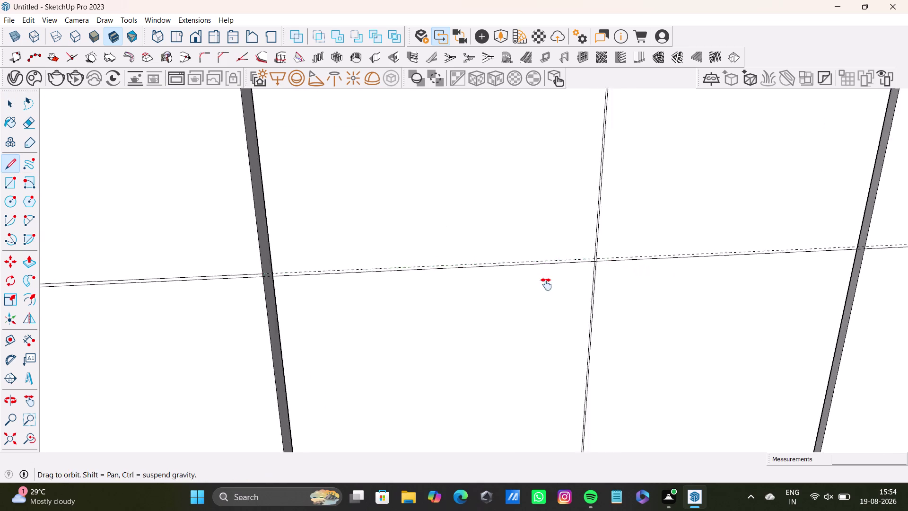
middle_drag(548, 282, 545, 285)
scroll(up, 3)
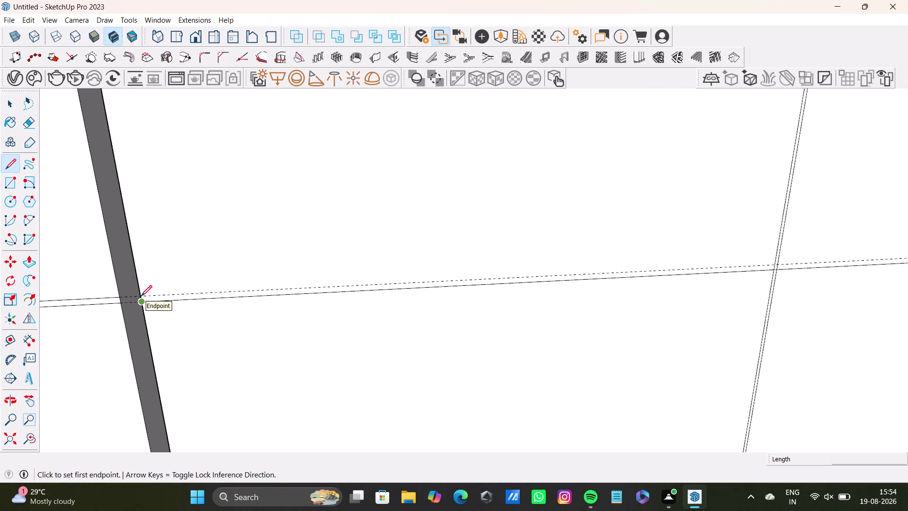
scroll(up, 3)
click(140, 295)
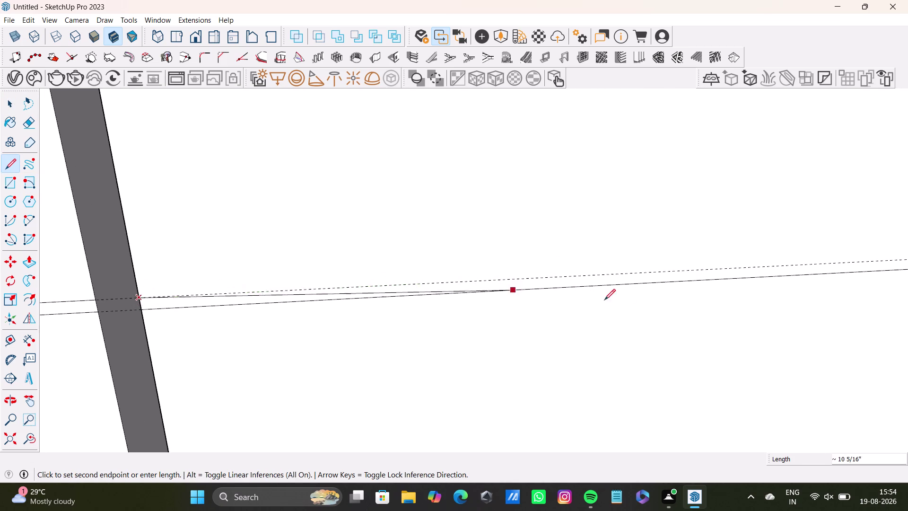
scroll(down, 3)
middle_drag(751, 279, 206, 315)
scroll(up, 3)
scroll(down, 3)
middle_drag(649, 283, 335, 347)
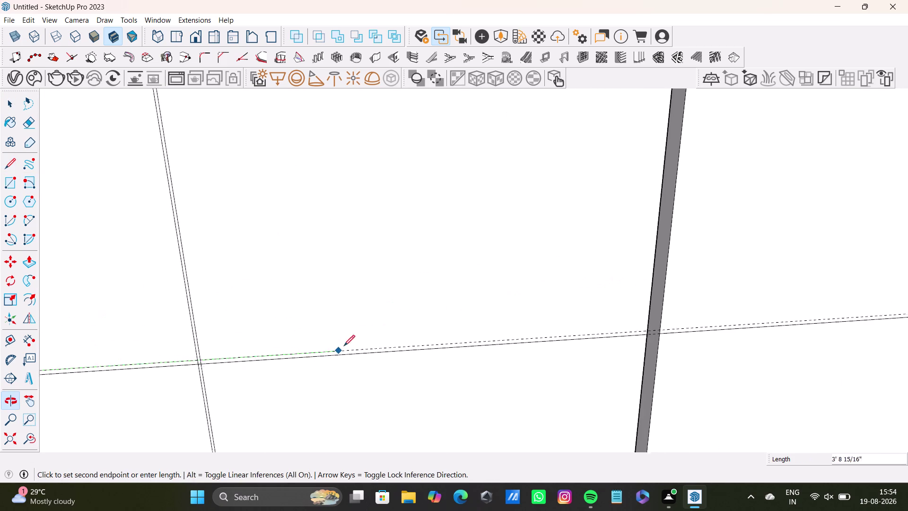
scroll(up, 3)
click(657, 329)
scroll(down, 3)
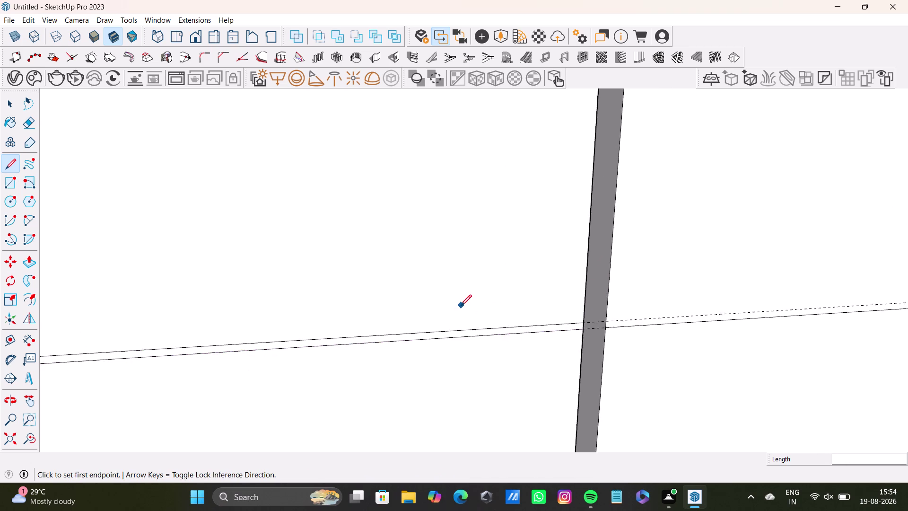
scroll(down, 3)
key(space)
Trace another line along the guide across the following door panel.
scroll(down, 3)
middle_drag(465, 288, 358, 322)
scroll(up, 3)
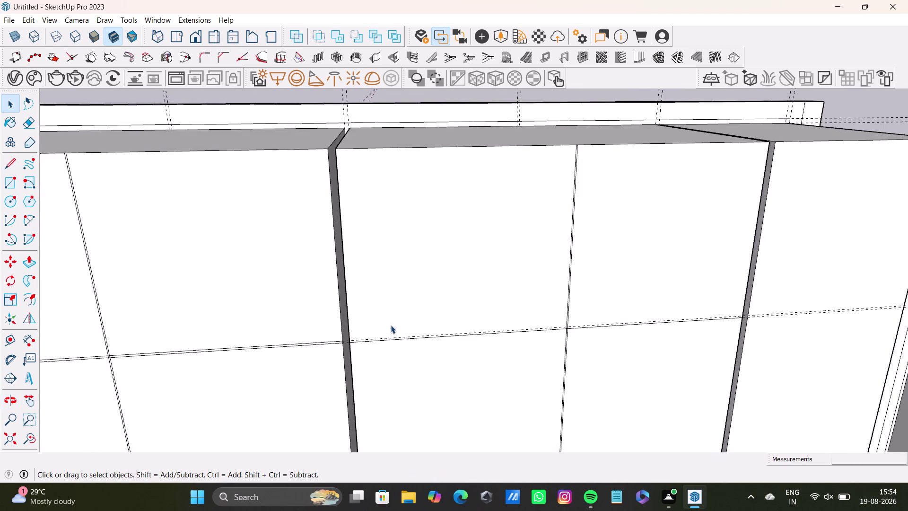
scroll(up, 3)
click(9, 162)
scroll(up, 3)
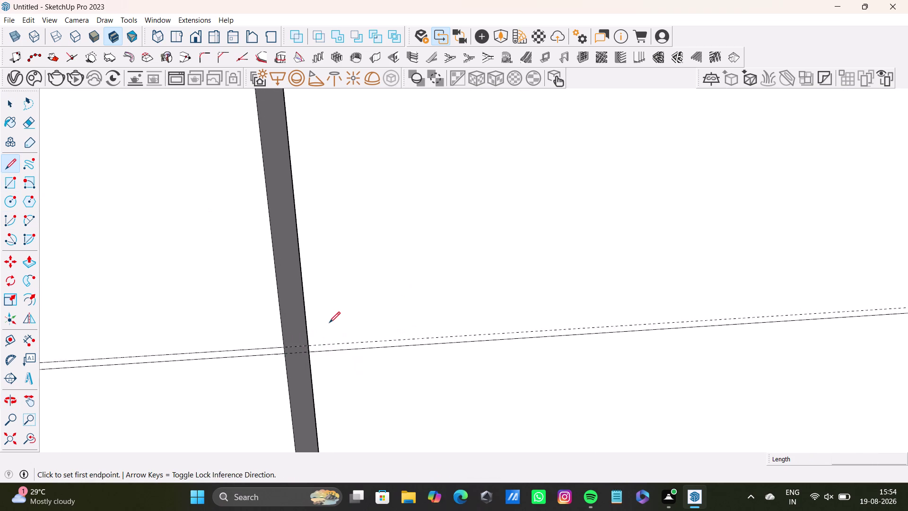
scroll(up, 3)
click(295, 358)
key(space)
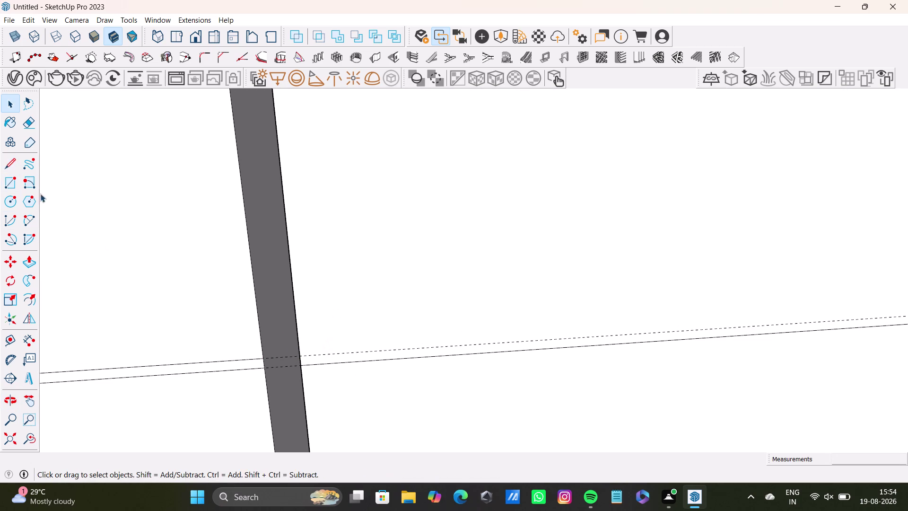
click(10, 166)
scroll(up, 3)
scroll(up, 3)
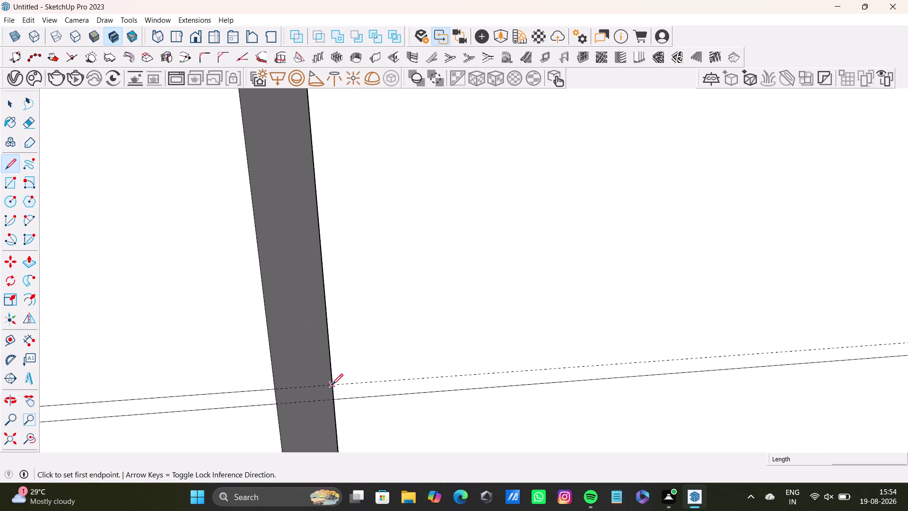
click(334, 383)
scroll(down, 3)
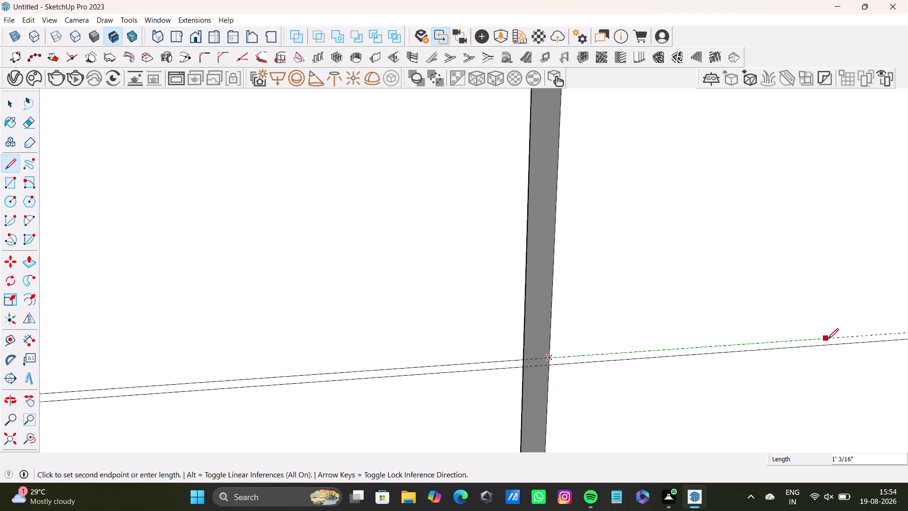
middle_drag(828, 339, 204, 333)
scroll(down, 3)
middle_drag(633, 297, 207, 337)
scroll(up, 3)
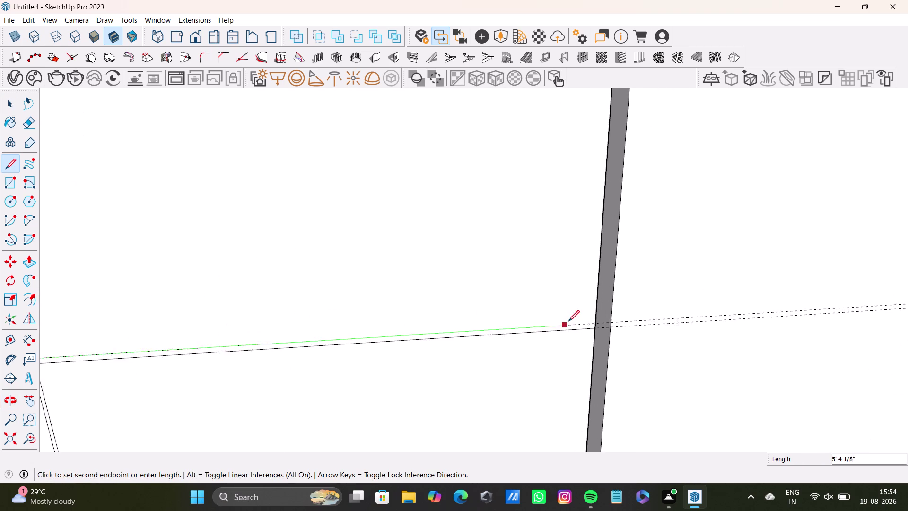
scroll(up, 3)
scroll(up, 3)
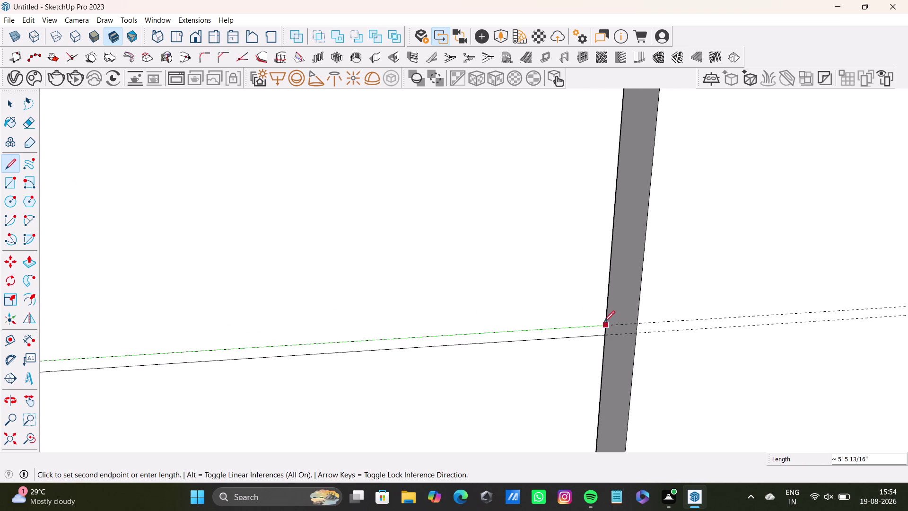
scroll(up, 3)
click(611, 329)
key(space)
scroll(down, 3)
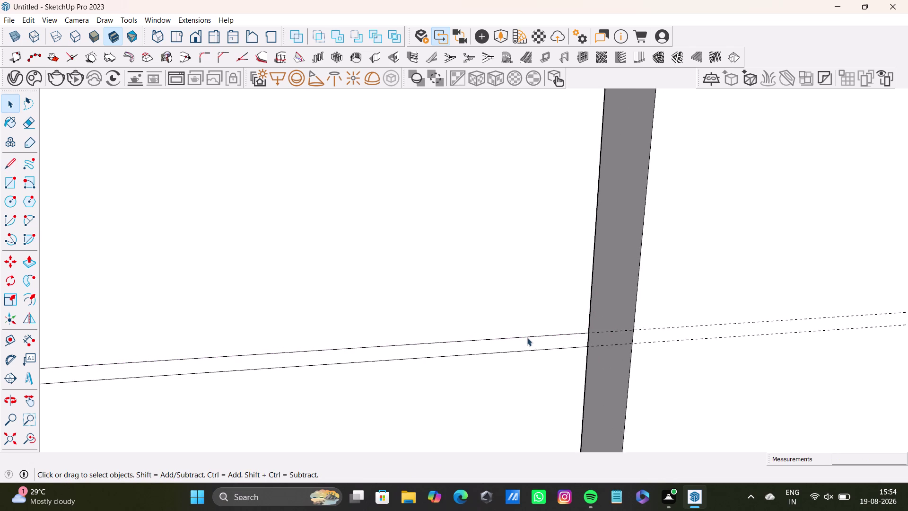
scroll(down, 3)
scroll(up, 3)
Draw the groove line along the guide across another door panel.
scroll(down, 3)
middle_drag(565, 325, 492, 348)
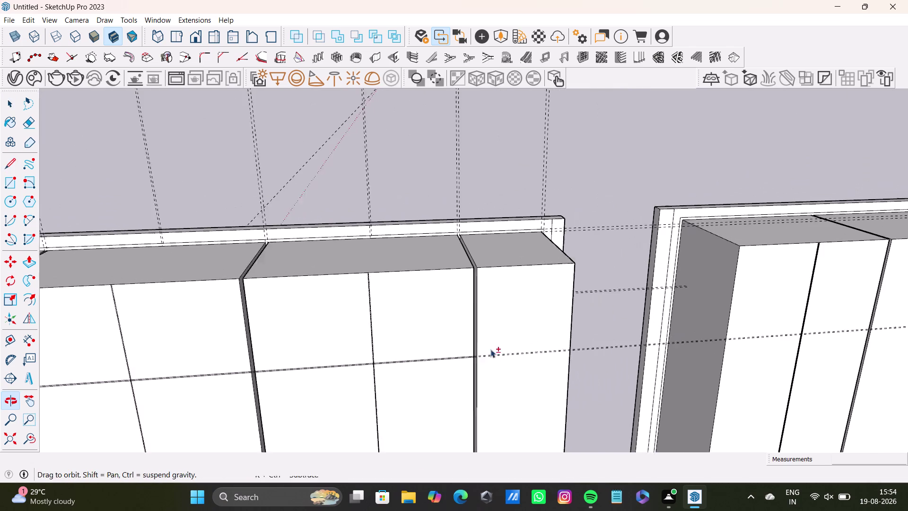
click(13, 165)
scroll(up, 3)
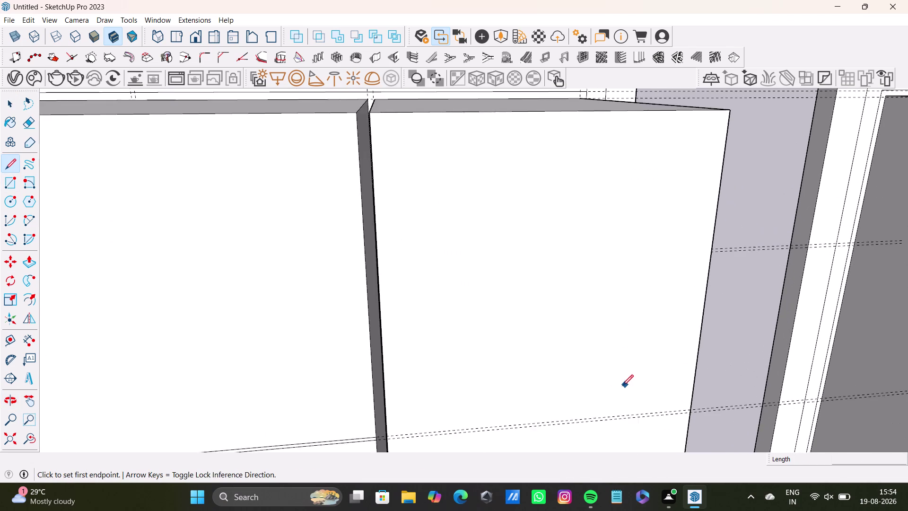
middle_drag(622, 386, 603, 266)
scroll(up, 3)
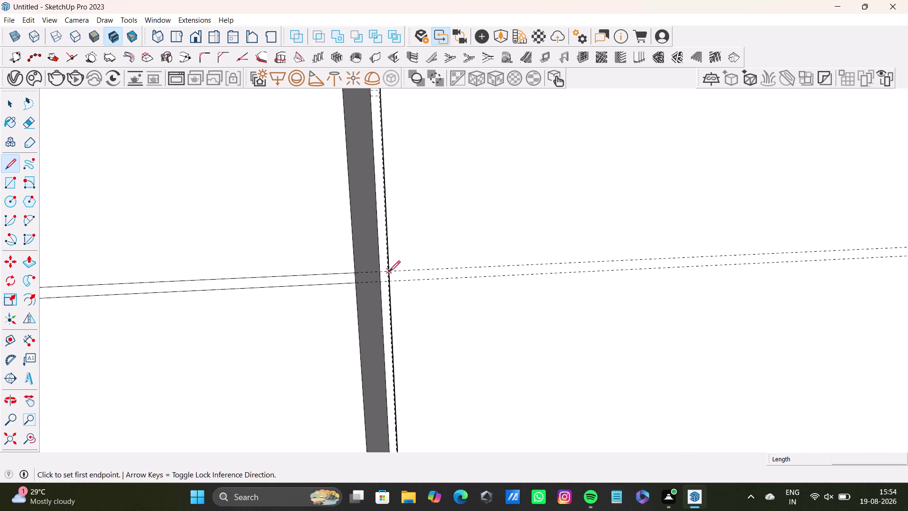
drag(389, 272, 395, 269)
scroll(down, 3)
middle_drag(746, 263, 355, 311)
scroll(up, 3)
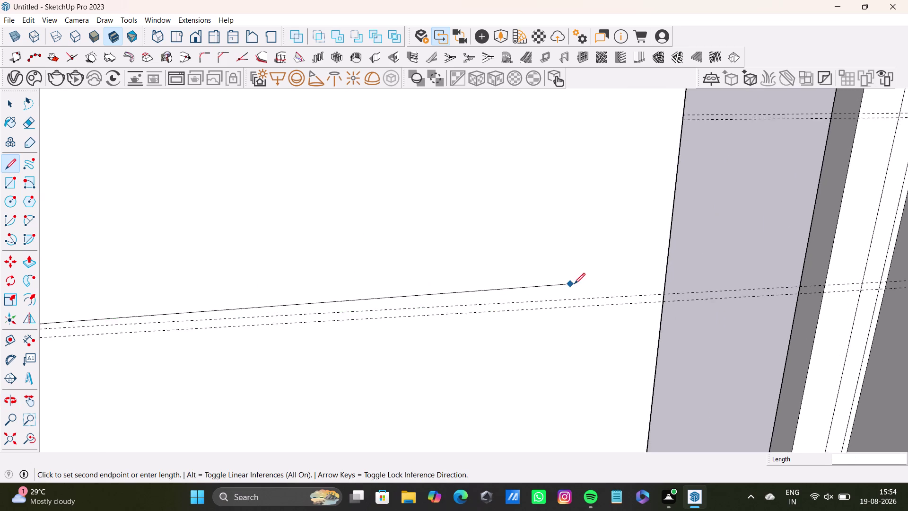
click(674, 293)
key(space)
Draw an edge from the groove corner at the door edge, closing the groove outline.
scroll(down, 3)
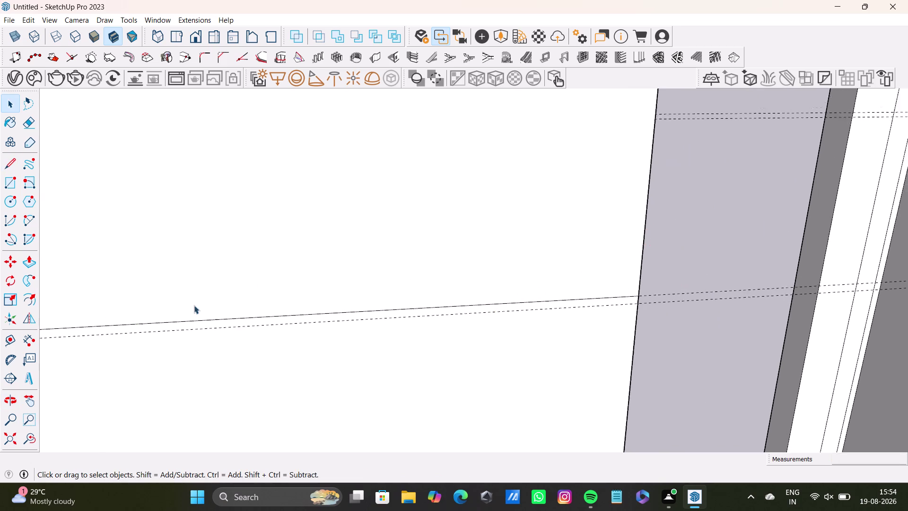
scroll(down, 3)
middle_drag(201, 303, 375, 279)
click(20, 168)
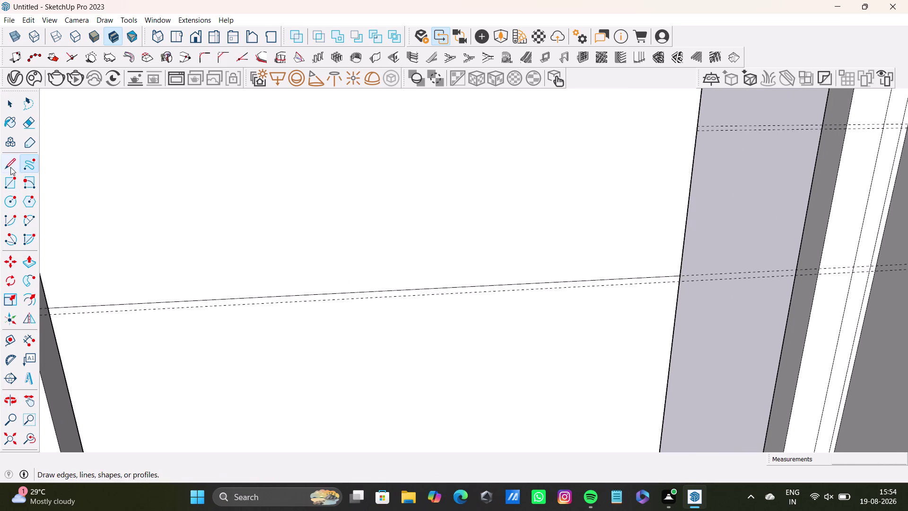
click(10, 167)
scroll(up, 3)
middle_drag(146, 265, 416, 224)
scroll(up, 3)
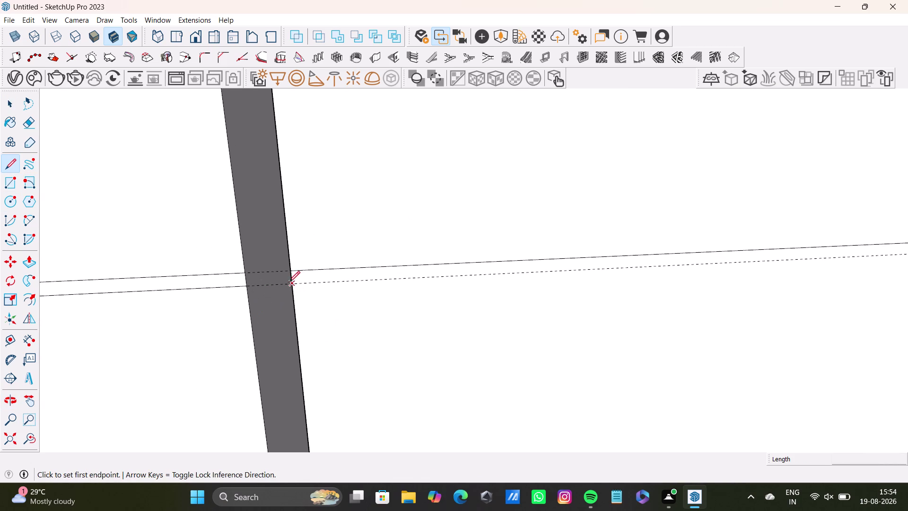
click(288, 283)
scroll(down, 3)
middle_drag(684, 291, 130, 376)
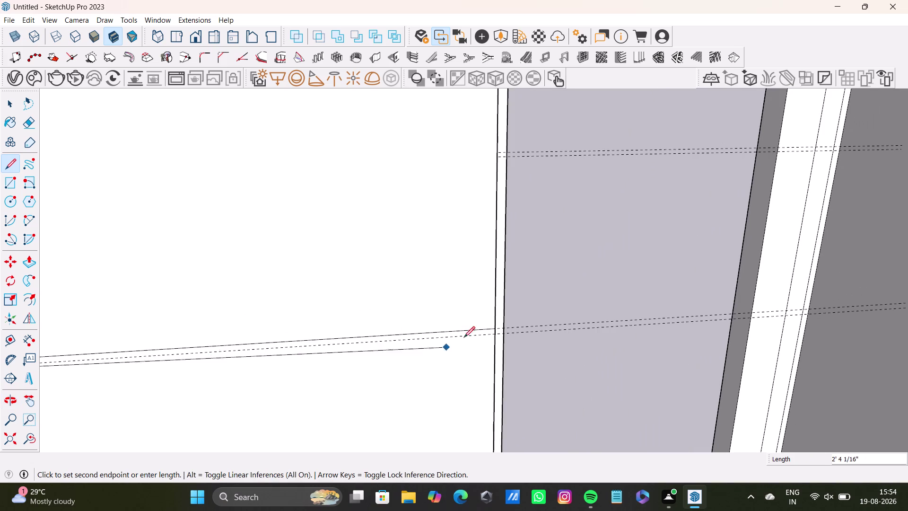
scroll(up, 3)
click(518, 334)
key(space)
scroll(down, 3)
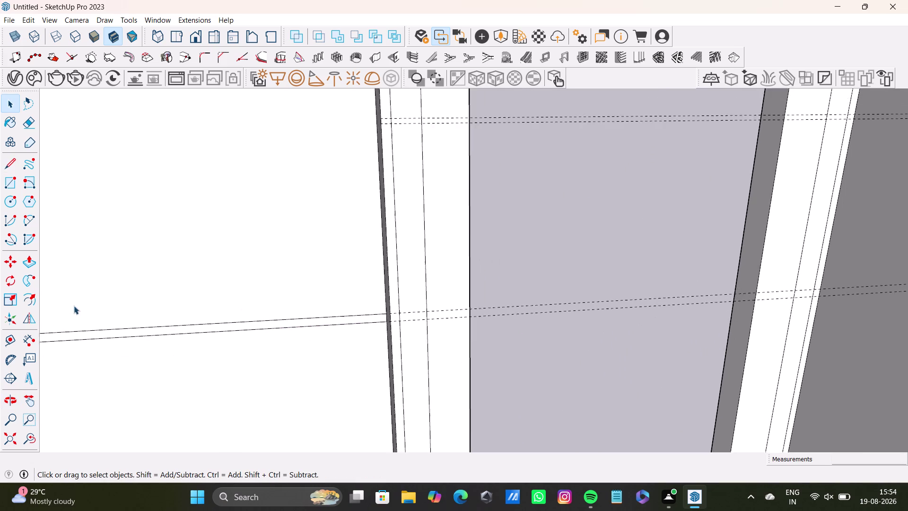
scroll(down, 3)
middle_drag(98, 317, 502, 300)
scroll(down, 3)
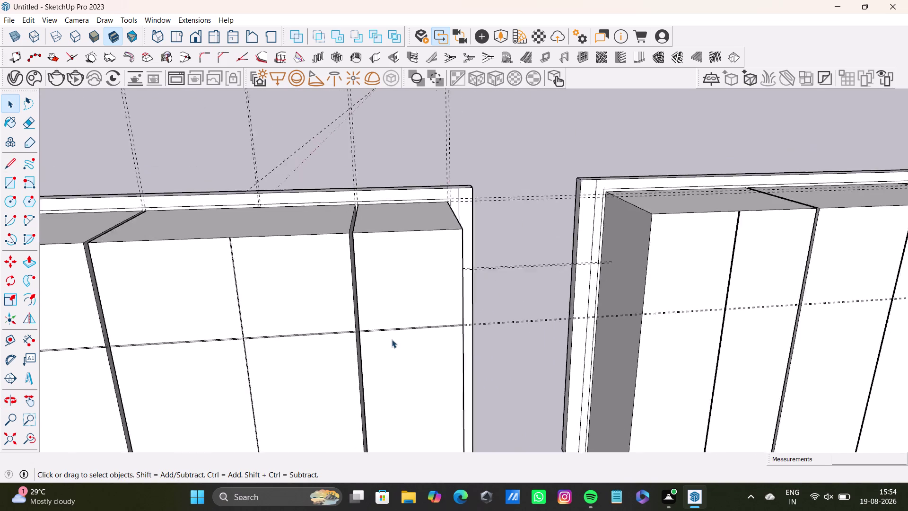
Orbit and zoom in on the next door's groove, then select its strip face.
scroll(down, 3)
middle_drag(339, 320, 544, 294)
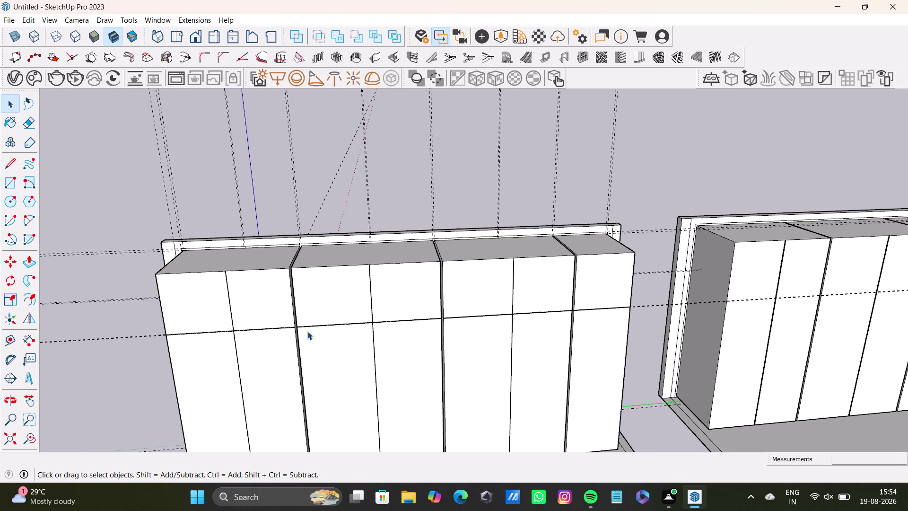
scroll(down, 3)
middle_drag(208, 325, 406, 286)
scroll(down, 3)
middle_drag(472, 332, 412, 277)
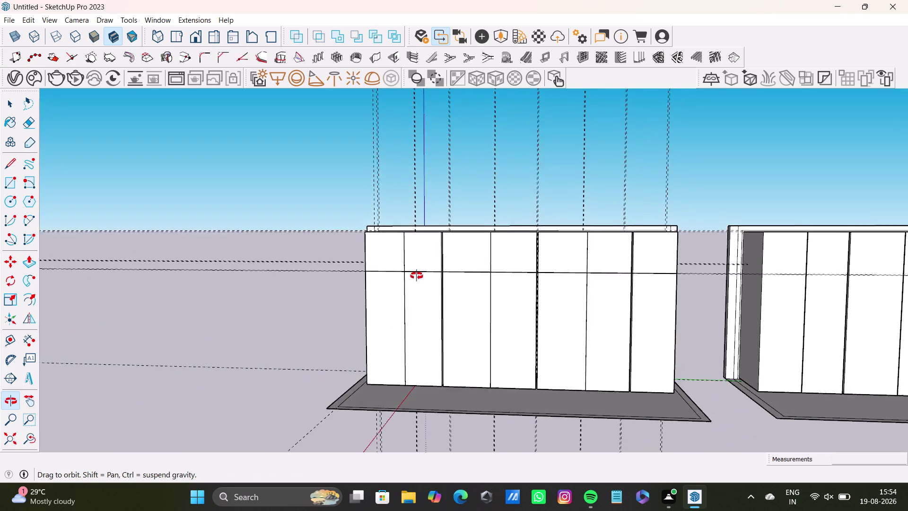
middle_drag(412, 277, 446, 320)
scroll(up, 3)
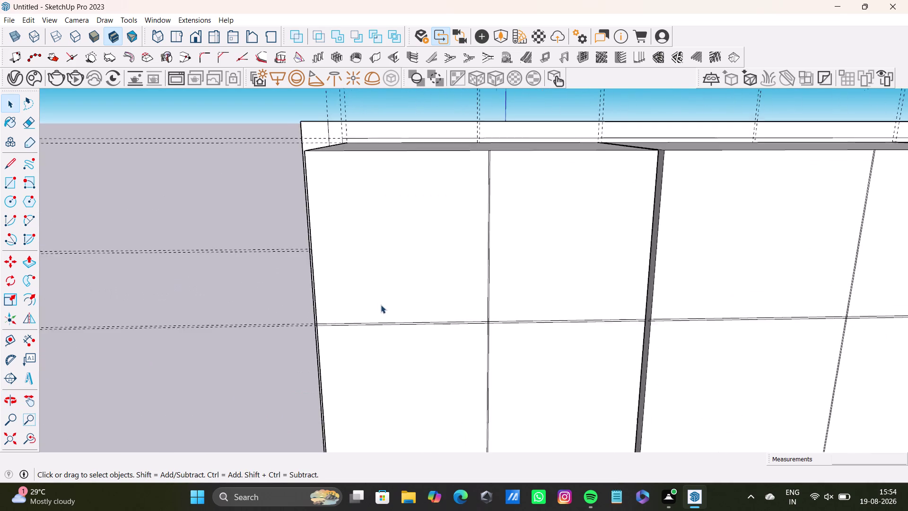
scroll(up, 3)
scroll(up, 3)
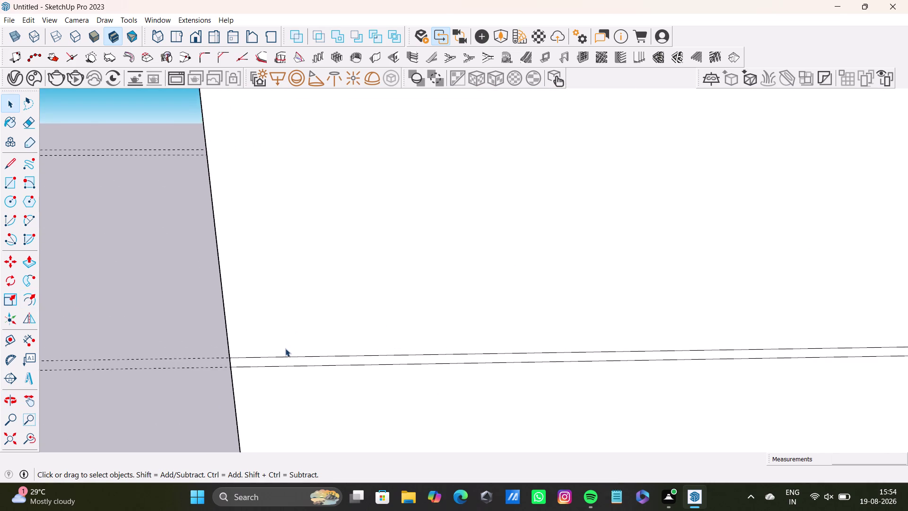
scroll(up, 3)
click(284, 365)
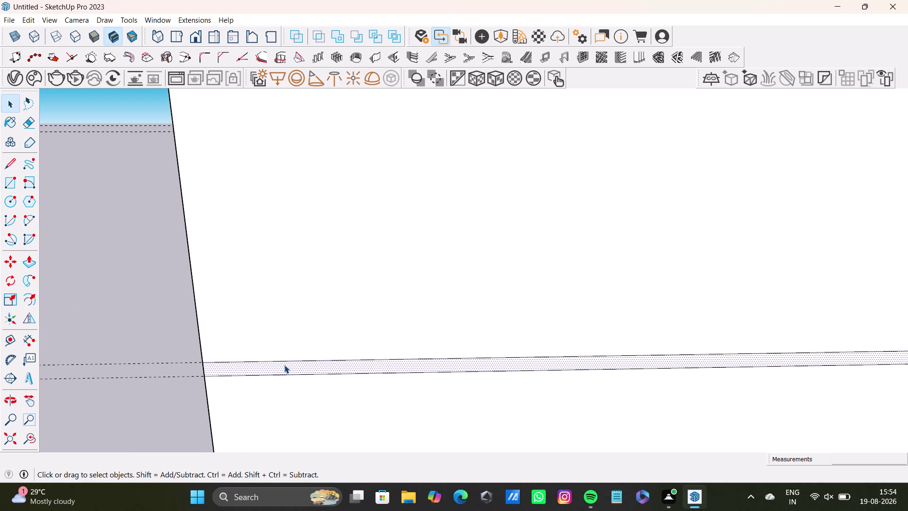
Push the selected groove strip 1/16" into the door with Push/Pull.
key(p)
drag(274, 365, 273, 363)
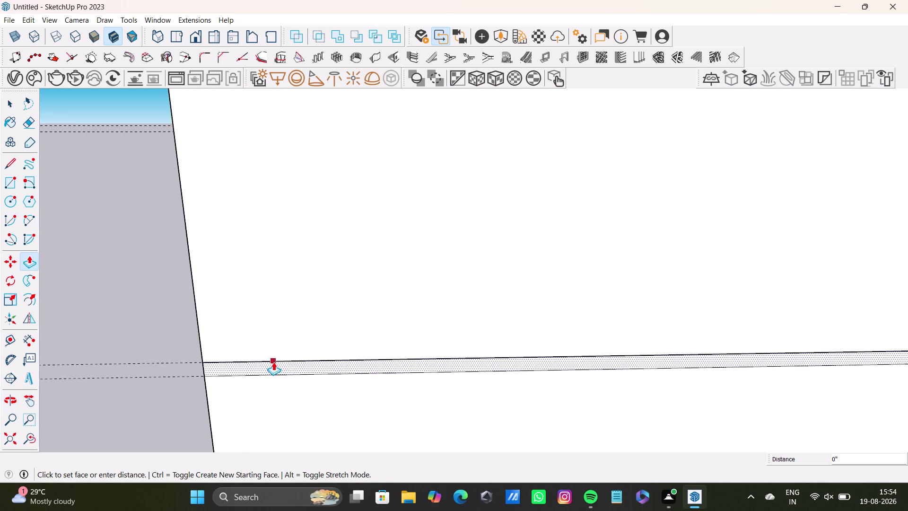
drag(273, 363, 270, 372)
scroll(down, 3)
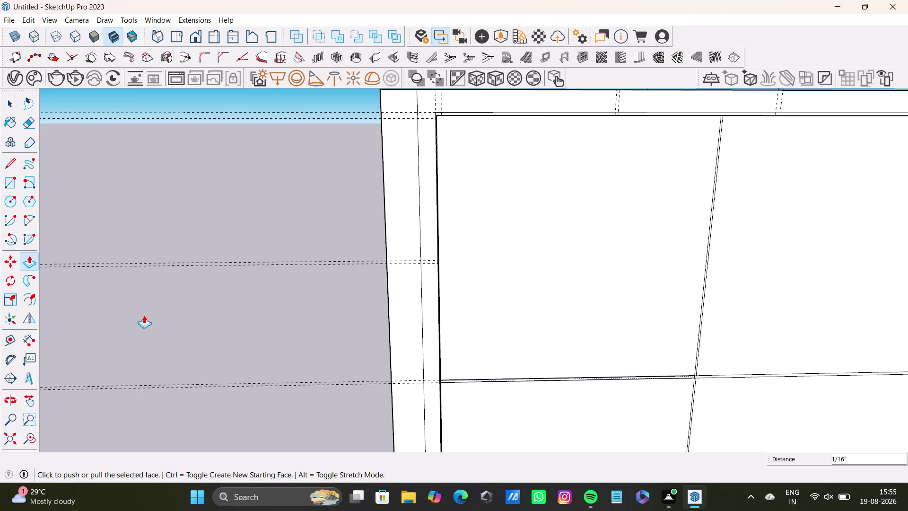
Select the groove strip on the next door and push it 1/16" in.
scroll(down, 3)
middle_drag(423, 385, 73, 367)
scroll(up, 3)
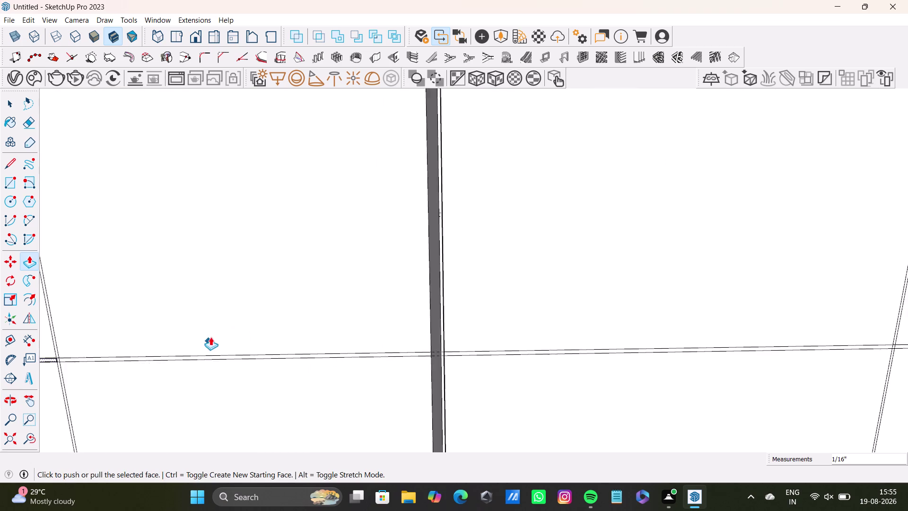
middle_drag(211, 337, 377, 283)
scroll(up, 3)
middle_drag(233, 301, 216, 426)
scroll(up, 3)
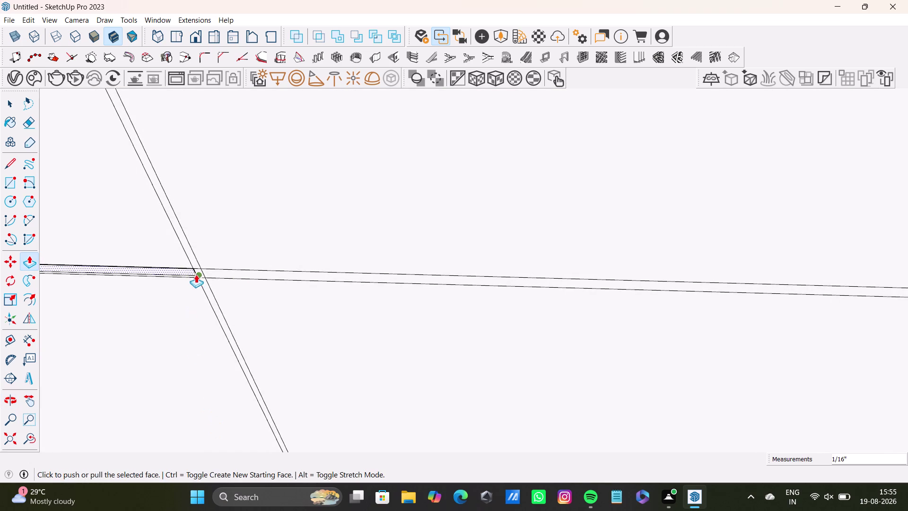
scroll(up, 3)
key(space)
click(240, 278)
key(p)
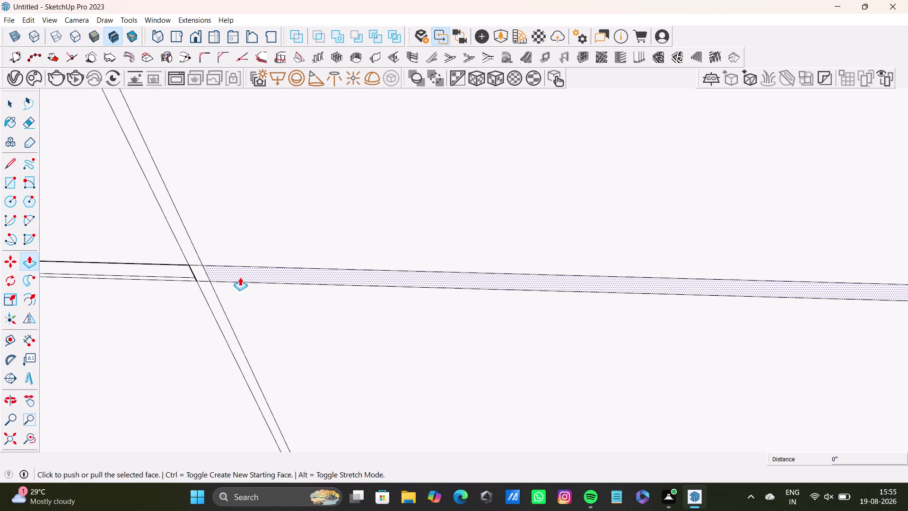
drag(240, 277, 213, 268)
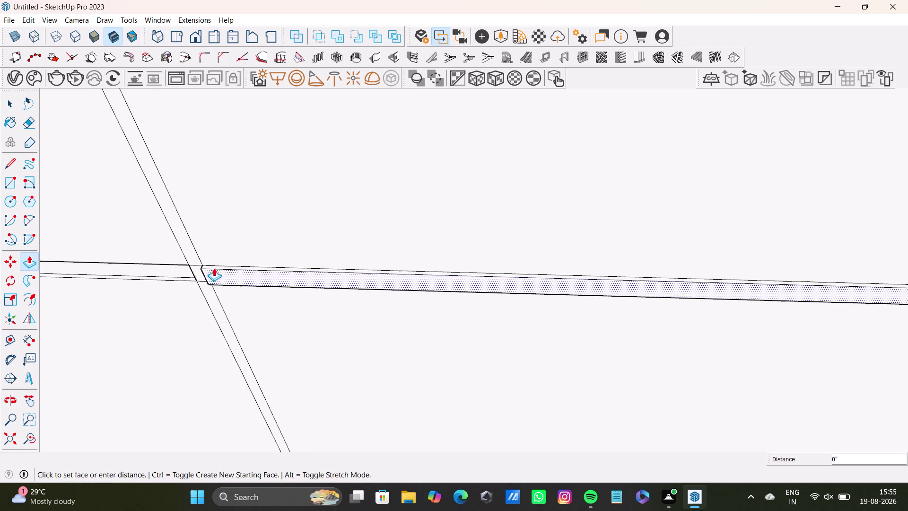
drag(214, 268, 231, 270)
key(space)
Orbit around the door to inspect the recessed groove.
scroll(up, 3)
middle_drag(193, 270, 367, 268)
scroll(down, 3)
scroll(up, 3)
middle_drag(357, 274, 334, 358)
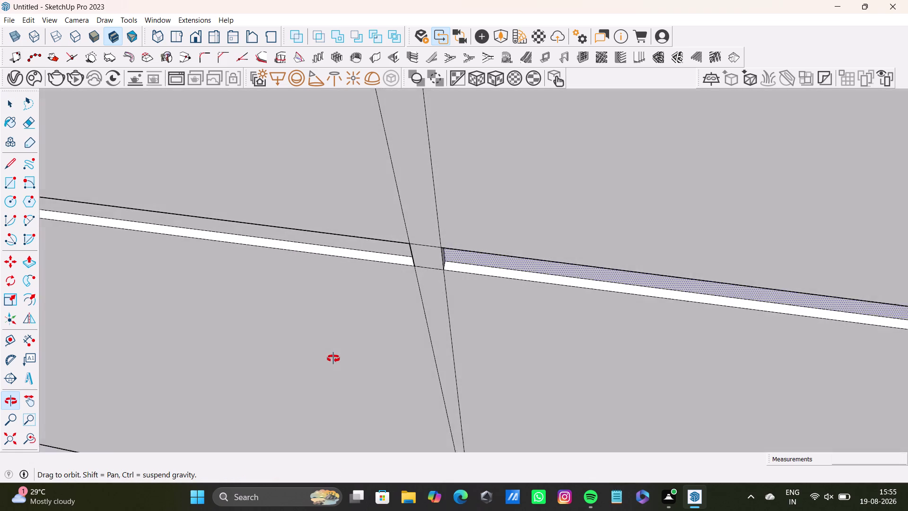
middle_drag(334, 358, 463, 244)
scroll(up, 3)
scroll(down, 3)
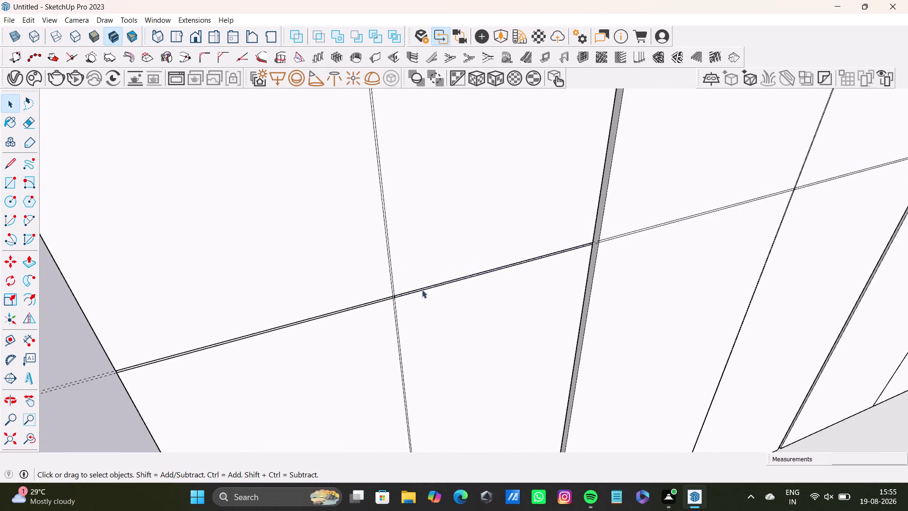
Recess the groove strip on the next door panel 1/16" deep.
middle_drag(464, 276, 34, 349)
scroll(up, 3)
middle_drag(278, 295, 331, 376)
scroll(up, 3)
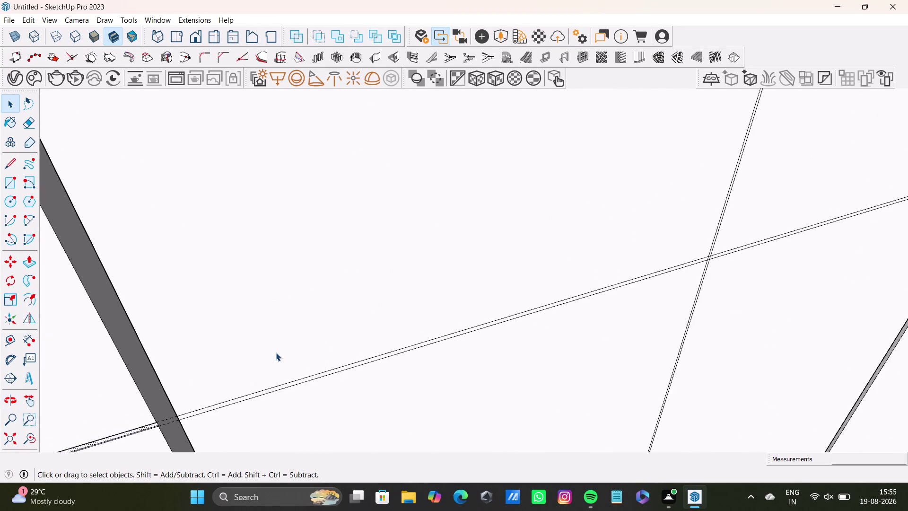
middle_drag(276, 351, 250, 242)
scroll(up, 3)
click(146, 371)
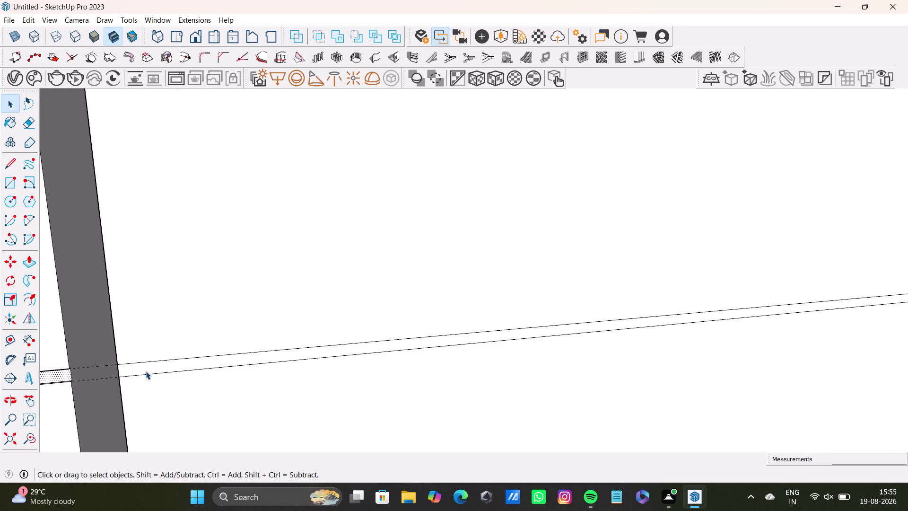
key(p)
drag(147, 368, 147, 364)
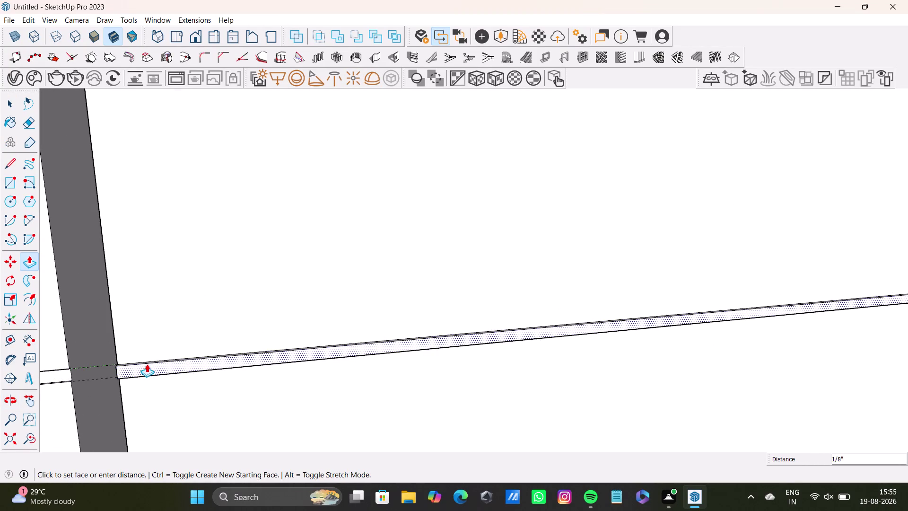
drag(147, 364, 161, 357)
Push the following door's groove strip in to the same 1/16" depth.
middle_drag(155, 360, 178, 479)
scroll(down, 3)
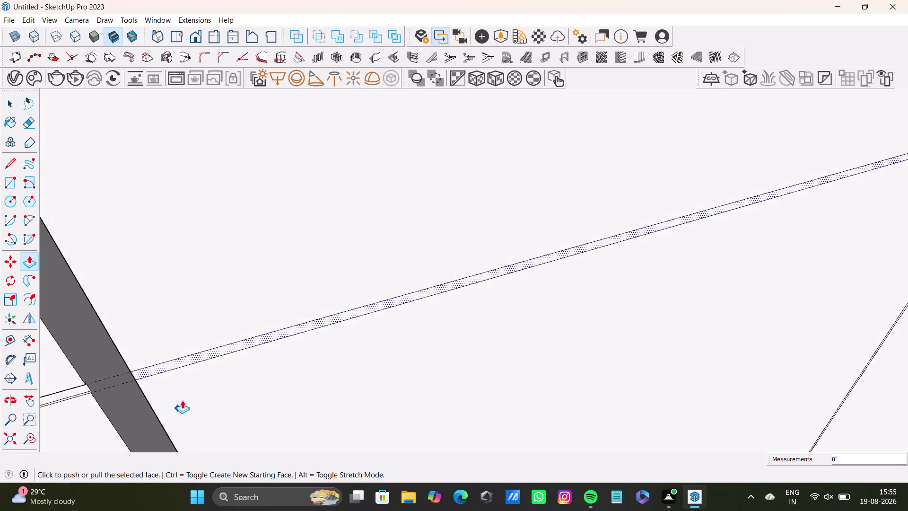
scroll(down, 3)
middle_drag(203, 387, 353, 343)
scroll(up, 3)
scroll(down, 3)
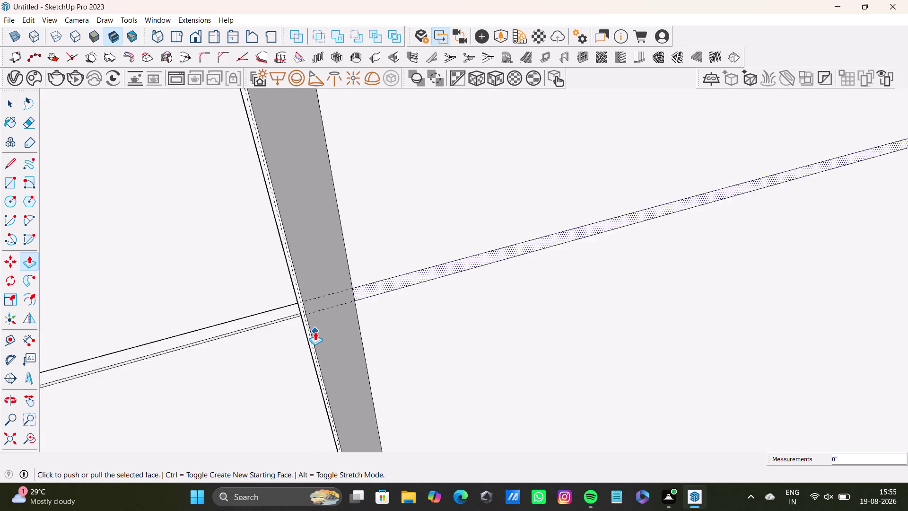
scroll(down, 3)
scroll(up, 3)
scroll(up, 3)
drag(338, 306, 332, 306)
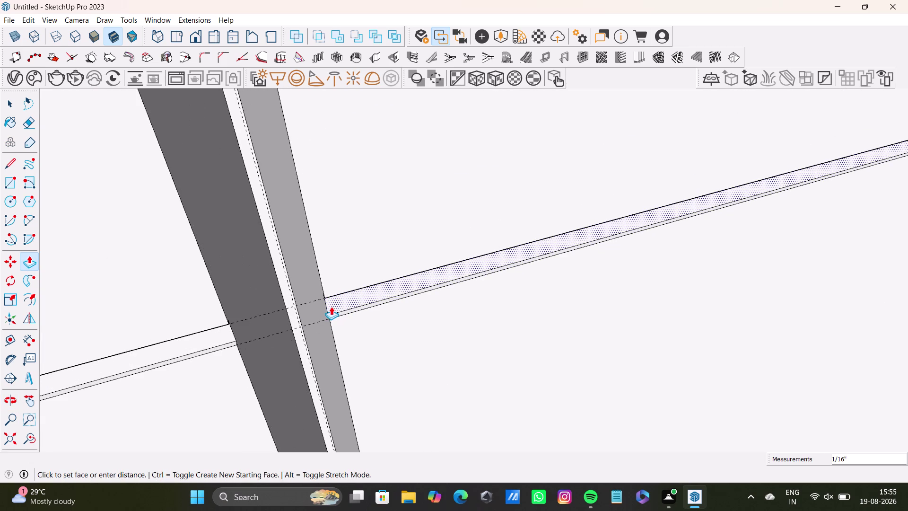
drag(332, 306, 331, 306)
key(space)
Recess one more door's groove strip 1/16" and check the finished groove.
scroll(down, 3)
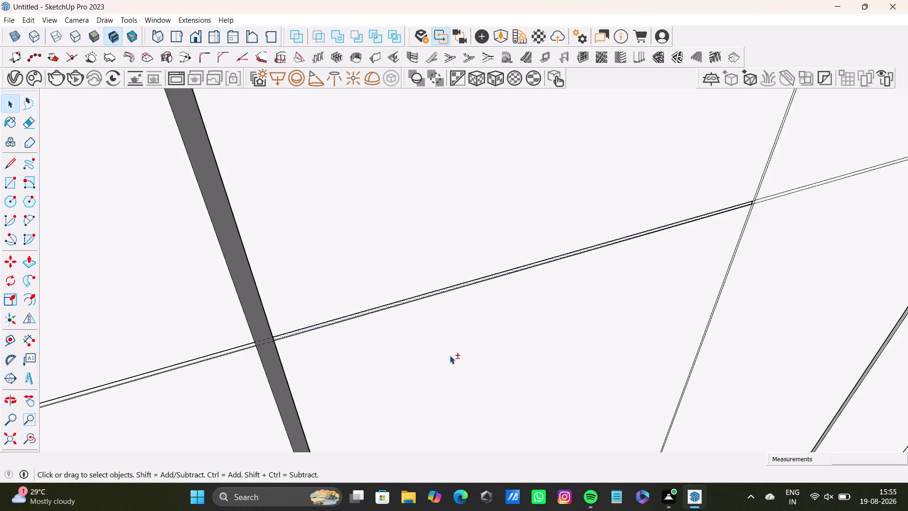
middle_drag(450, 356, 7, 412)
middle_drag(398, 264, 269, 343)
scroll(up, 3)
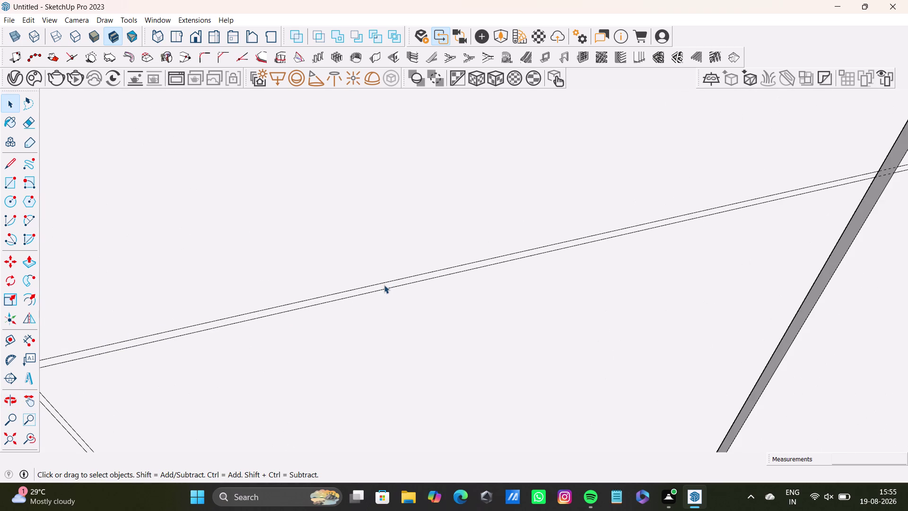
click(384, 285)
scroll(down, 3)
middle_drag(486, 278, 369, 232)
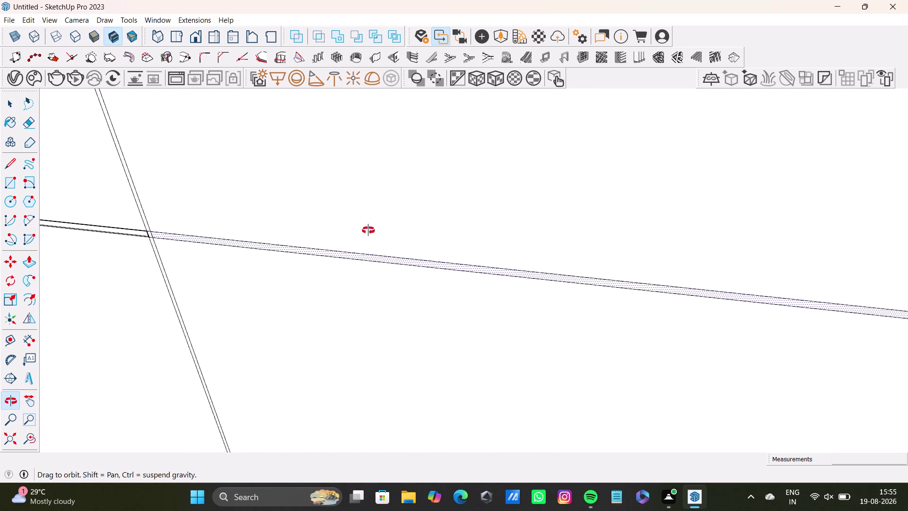
middle_drag(369, 232, 368, 229)
scroll(up, 3)
key(p)
scroll(up, 3)
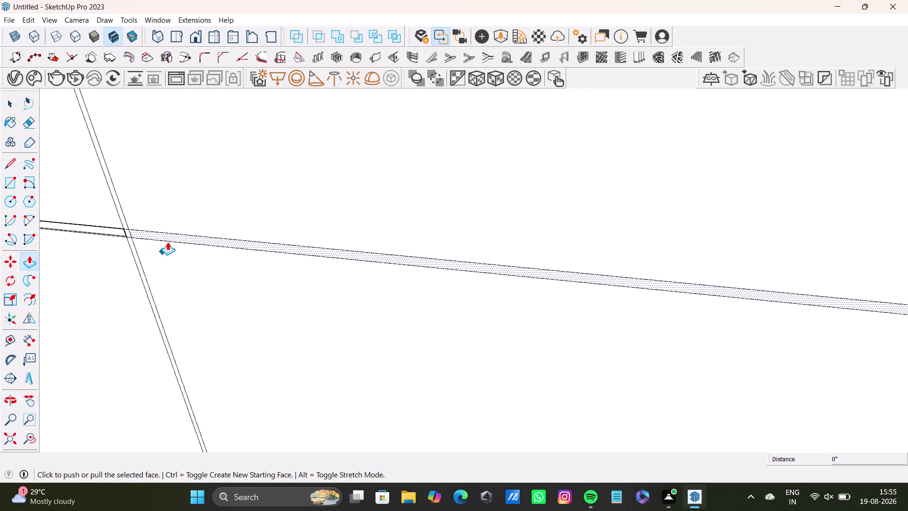
scroll(up, 3)
middle_drag(117, 225, 354, 259)
scroll(up, 3)
drag(360, 244, 366, 238)
scroll(down, 3)
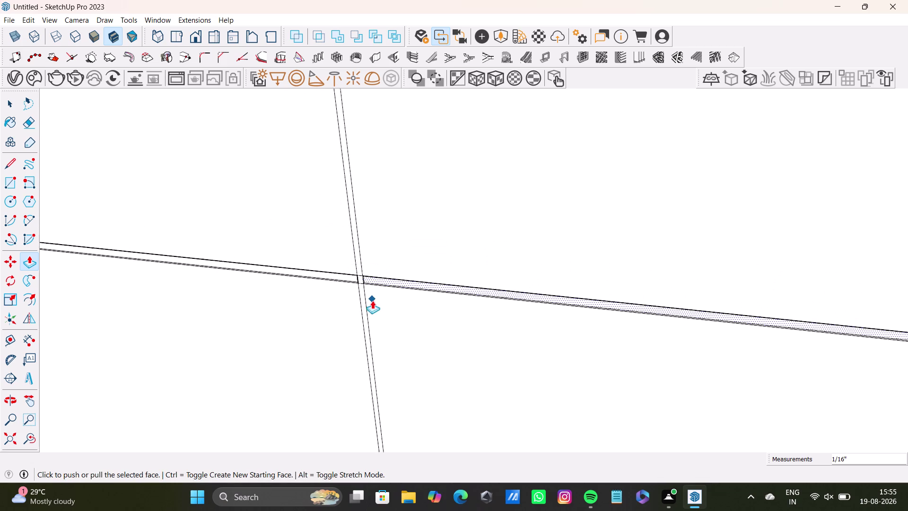
scroll(down, 3)
key(space)
middle_drag(416, 327, 272, 273)
scroll(up, 3)
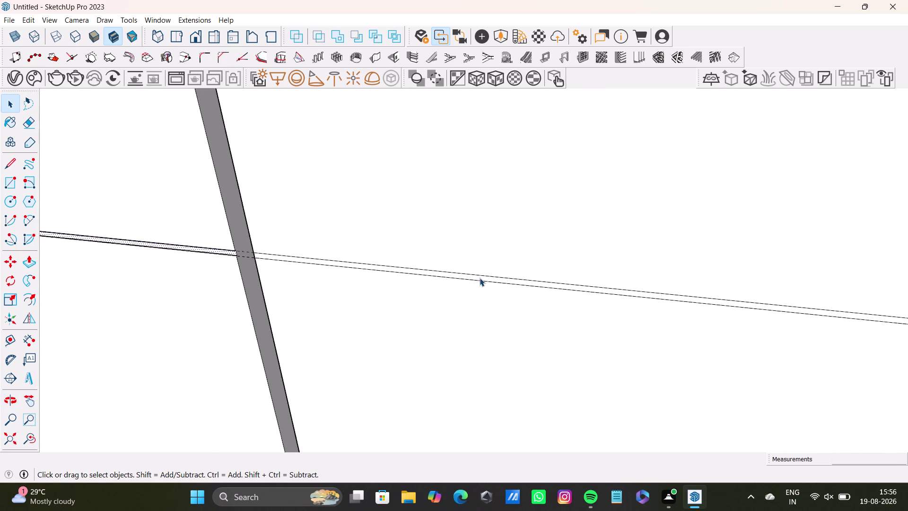
Push the first horizontal groove strip at a door gap 1/8" into the panel.
middle_drag(479, 278, 507, 250)
middle_drag(437, 284, 512, 240)
middle_drag(307, 276, 357, 283)
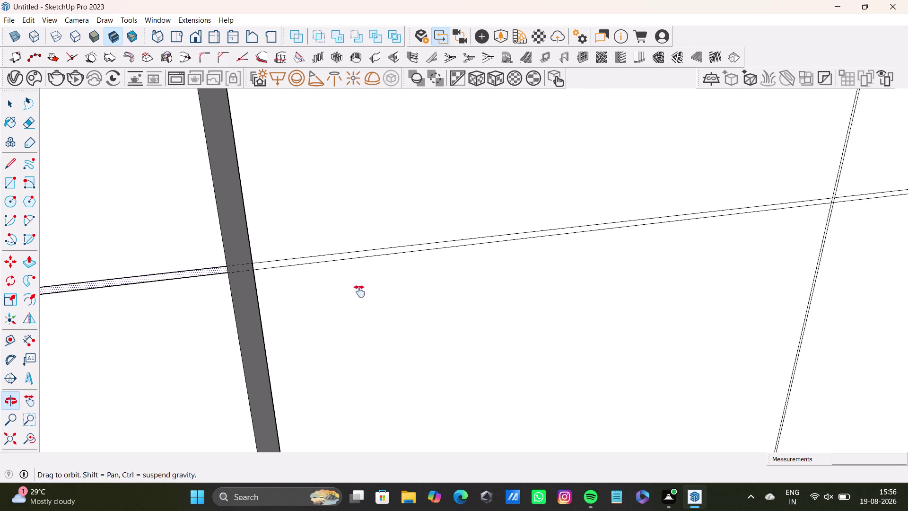
middle_drag(358, 284, 362, 356)
scroll(up, 3)
click(247, 352)
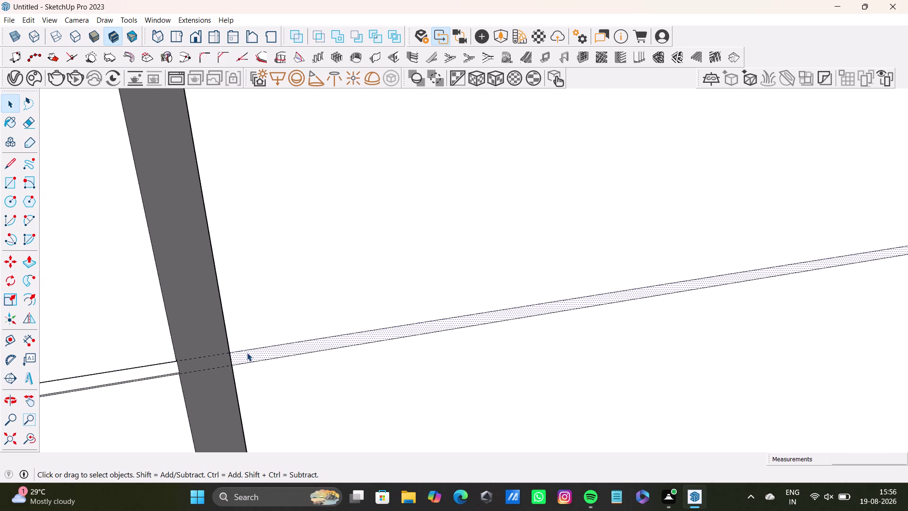
key(p)
drag(247, 353, 178, 356)
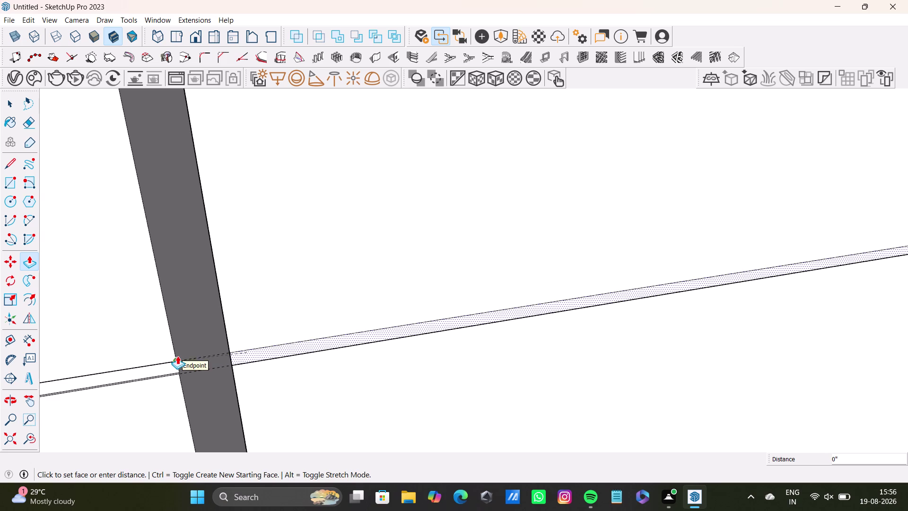
drag(177, 356, 199, 346)
key(space)
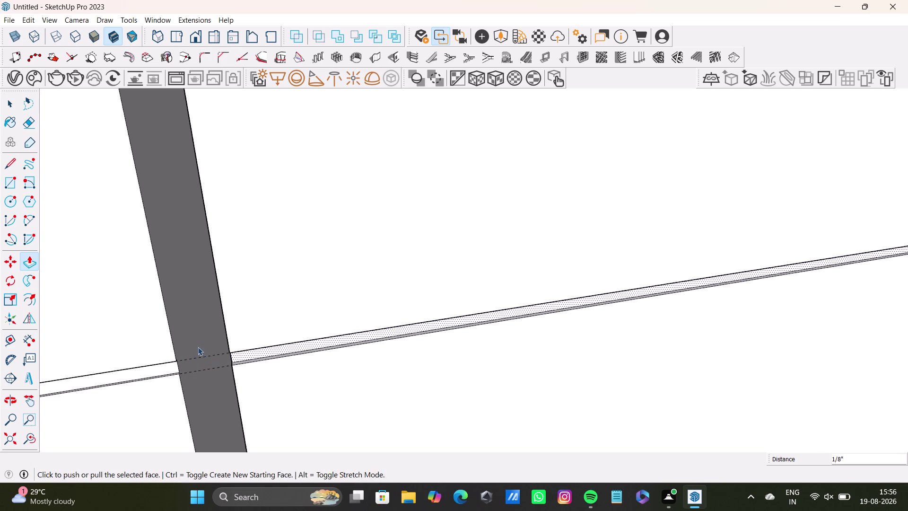
Recess the next horizontal groove strip 1/8" into its door.
scroll(down, 3)
middle_drag(499, 376, 117, 370)
scroll(down, 3)
middle_drag(480, 312, 362, 399)
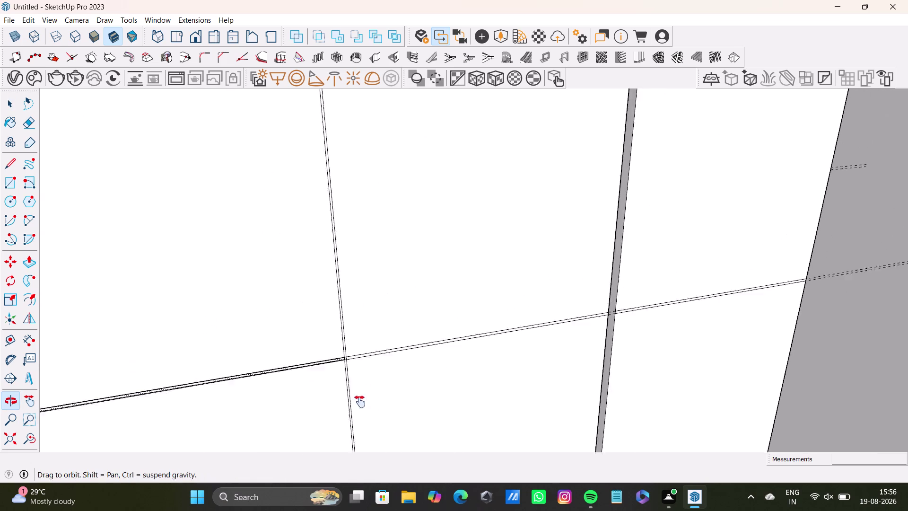
middle_drag(362, 399, 360, 401)
scroll(up, 3)
middle_drag(394, 362, 332, 307)
scroll(up, 3)
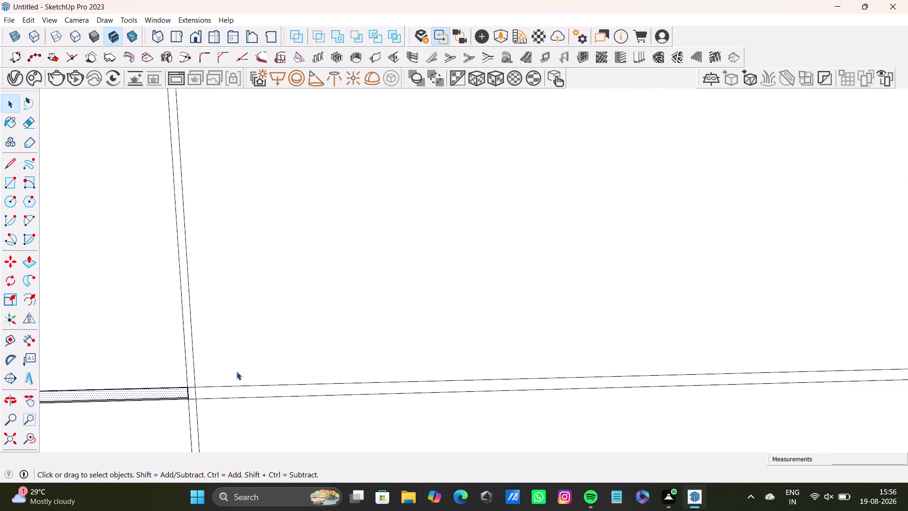
click(228, 391)
key(p)
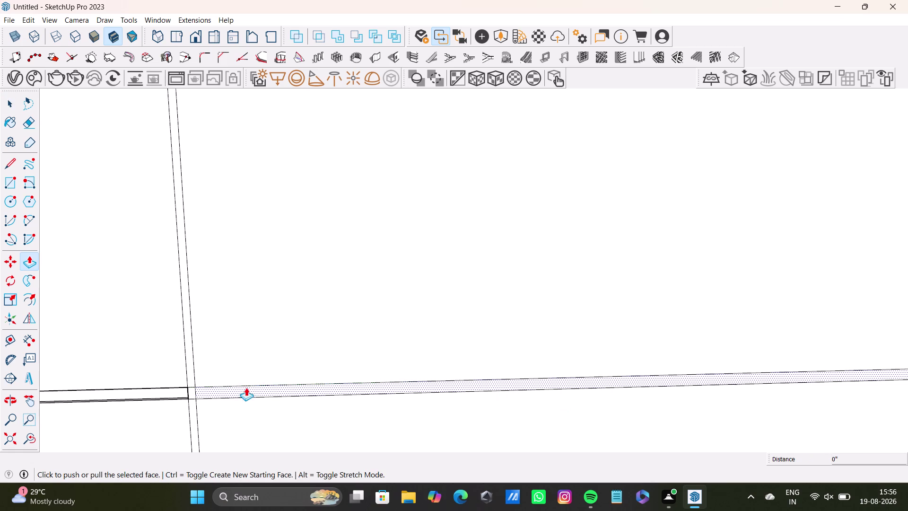
drag(219, 393, 228, 390)
key(space)
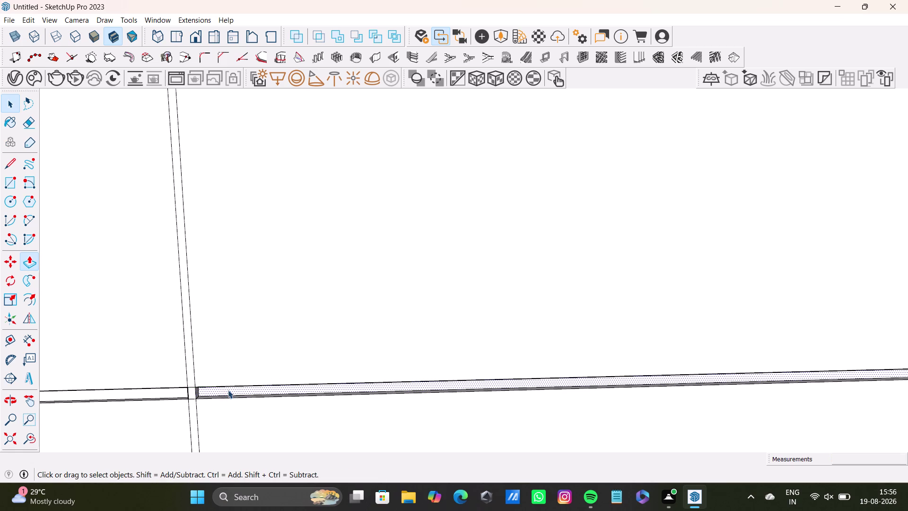
Recess the remaining groove strip 1/8" and view the cabinet fronts.
scroll(down, 3)
middle_drag(578, 397, 337, 372)
scroll(up, 3)
middle_drag(463, 348, 443, 399)
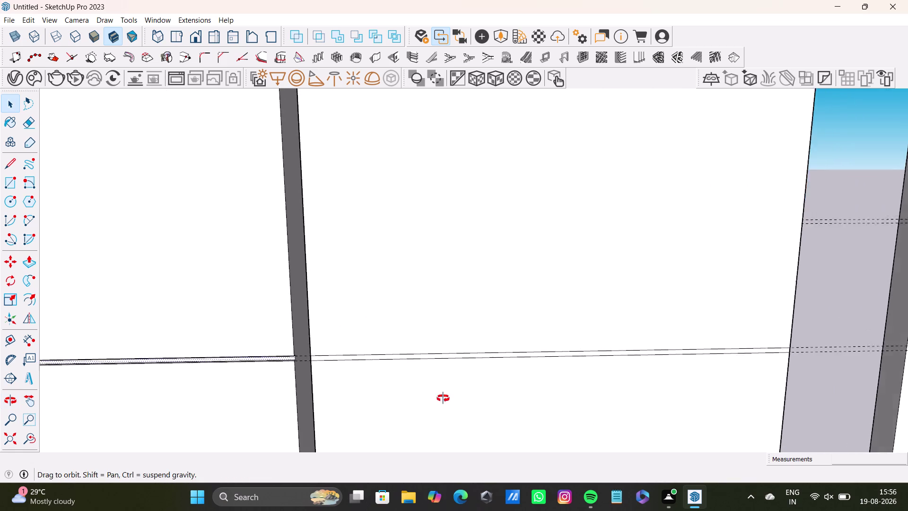
middle_drag(443, 398, 431, 434)
scroll(up, 3)
click(279, 342)
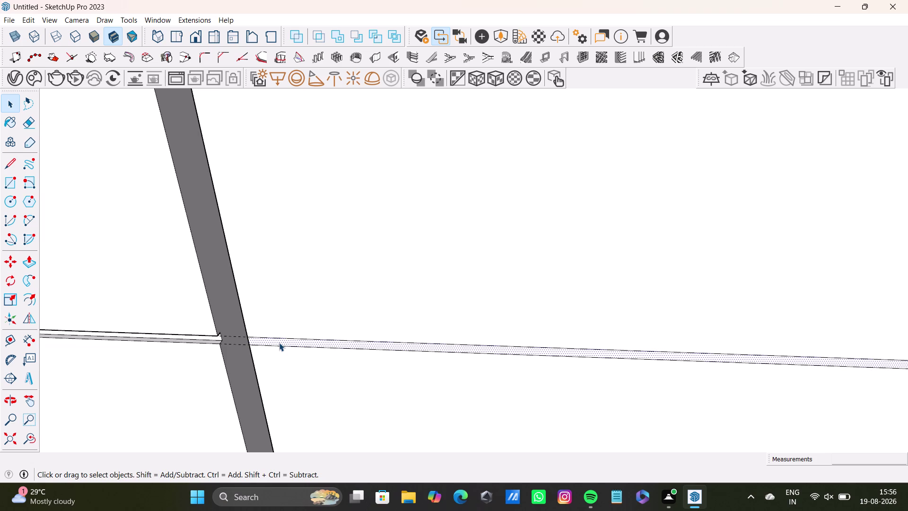
key(p)
drag(279, 343, 224, 334)
key(space)
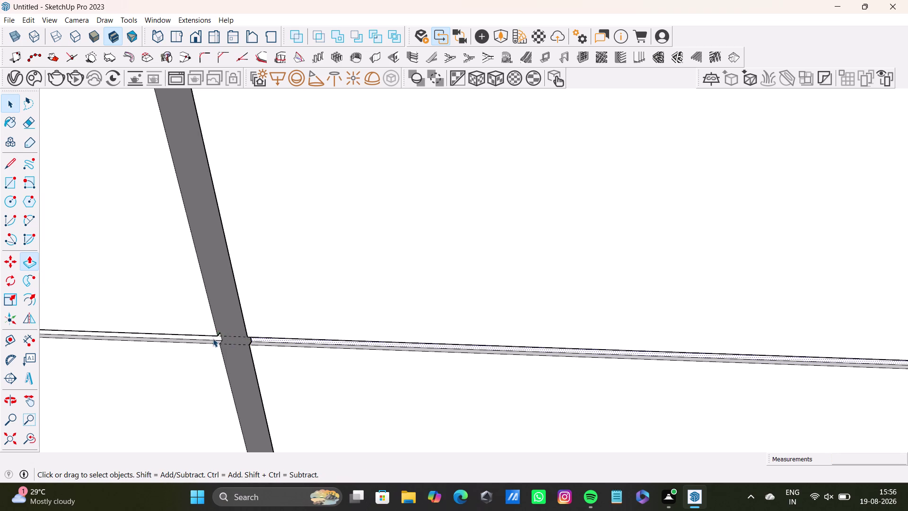
scroll(down, 3)
middle_drag(216, 332, 634, 339)
scroll(down, 3)
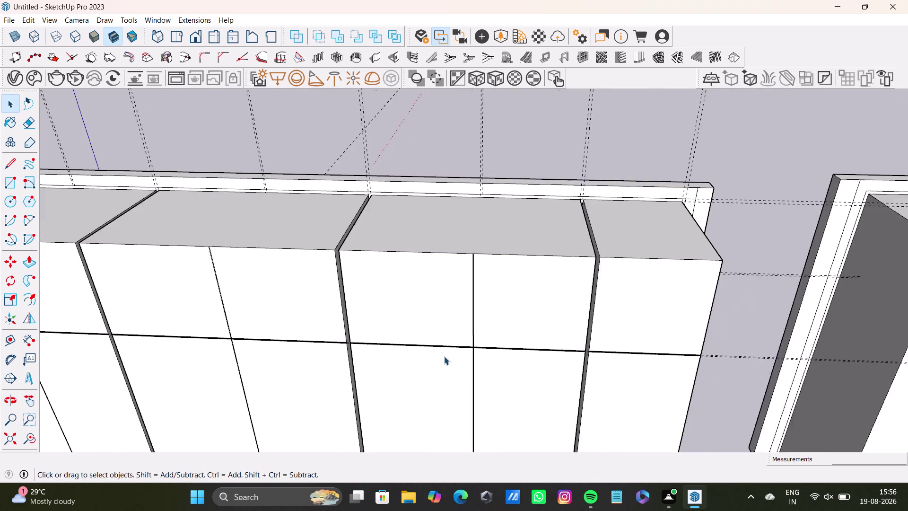
Push the first vertical gap strip between the door panels inward.
scroll(down, 3)
middle_drag(419, 356, 635, 322)
scroll(up, 3)
middle_drag(427, 267, 442, 372)
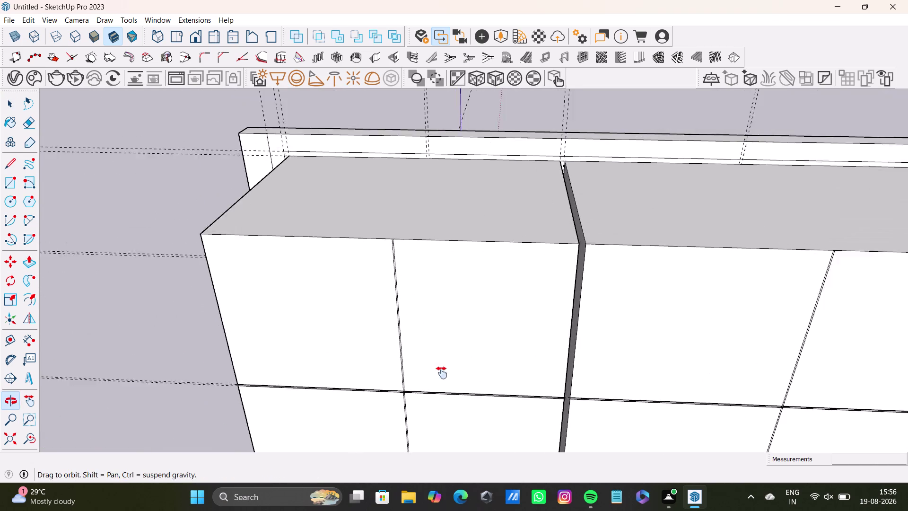
middle_drag(442, 372, 442, 373)
scroll(up, 3)
middle_drag(403, 284, 457, 328)
scroll(up, 3)
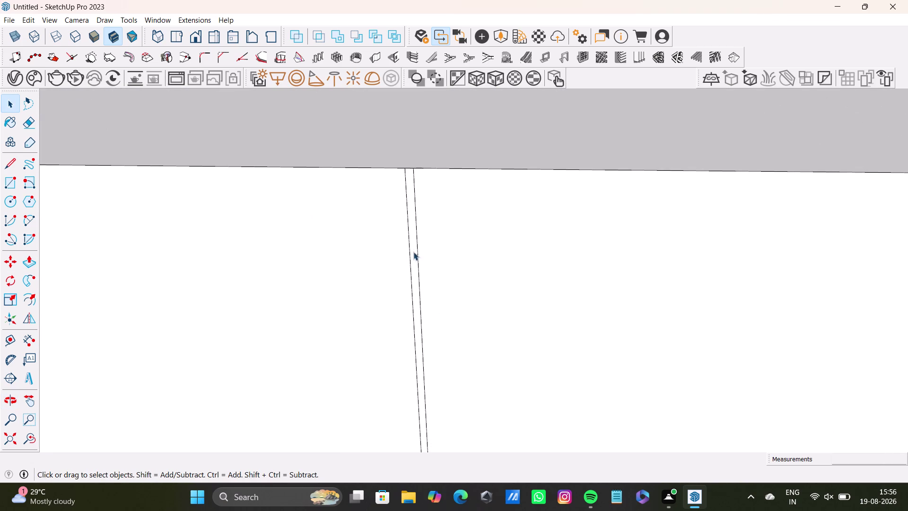
click(414, 249)
key(p)
drag(414, 249, 415, 244)
key(space)
Push the next vertical gap strip between doors inward.
scroll(down, 3)
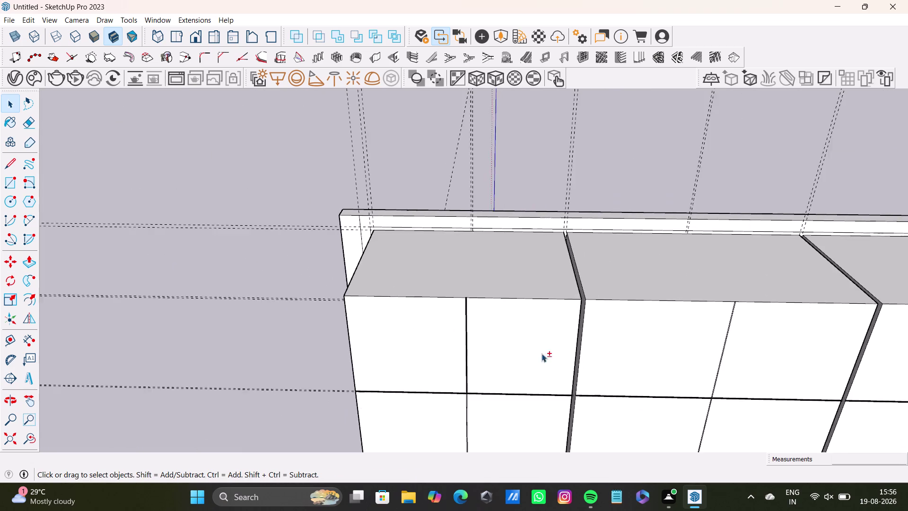
middle_drag(542, 353, 336, 310)
scroll(up, 3)
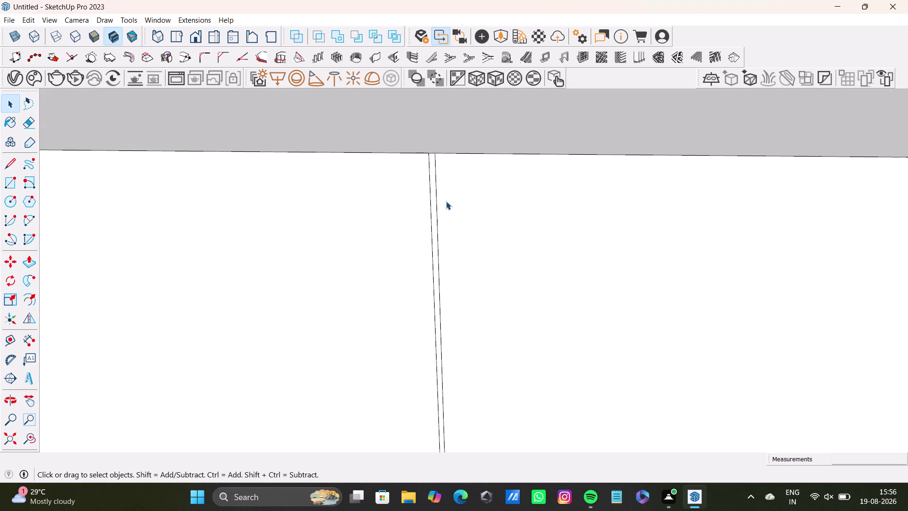
middle_drag(446, 201, 441, 303)
scroll(up, 3)
click(424, 252)
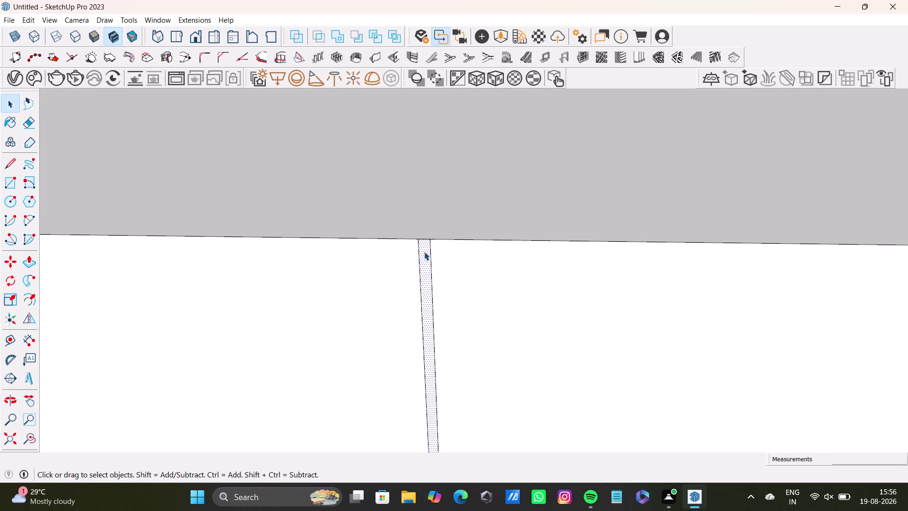
key(p)
drag(424, 252, 425, 246)
key(space)
Push a third vertical gap strip between doors inward.
scroll(down, 3)
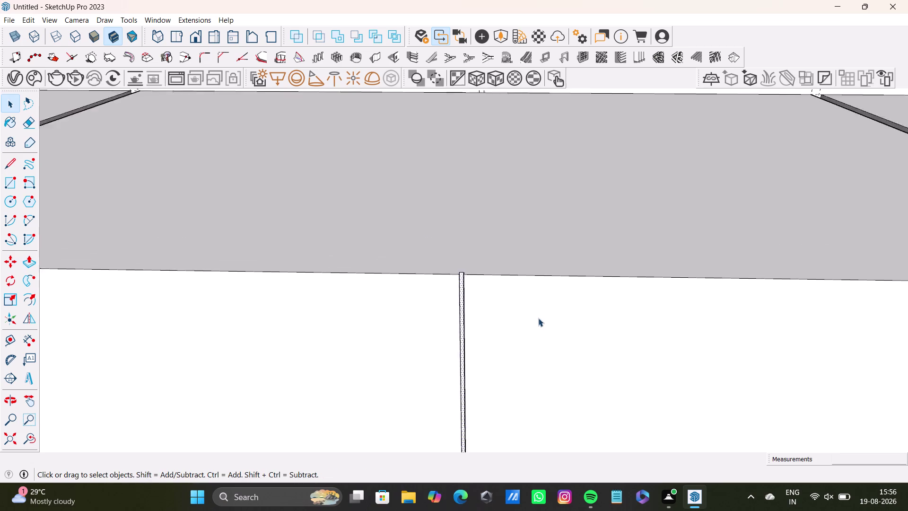
scroll(down, 3)
middle_drag(676, 361, 287, 306)
scroll(up, 3)
middle_drag(513, 238, 544, 410)
scroll(up, 3)
click(478, 345)
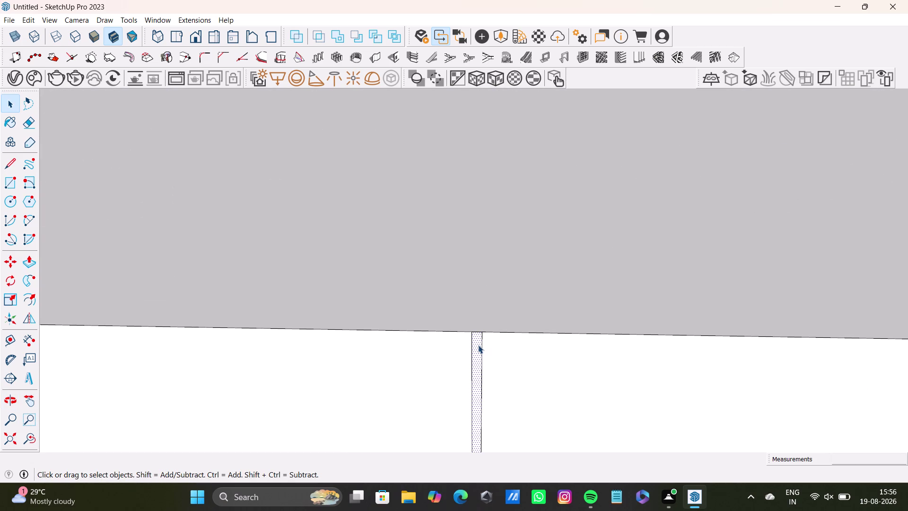
key(p)
drag(478, 344, 480, 338)
key(space)
Orbit out to review both cabinets from the front.
scroll(down, 3)
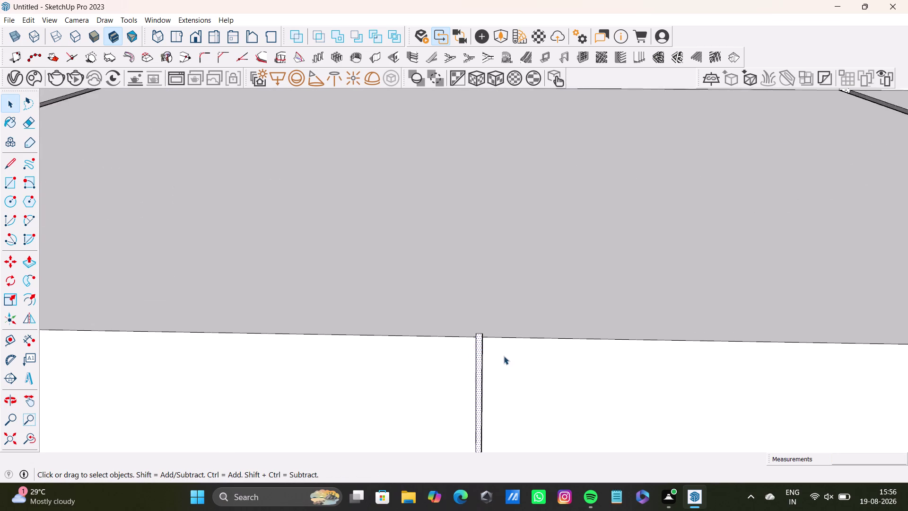
scroll(down, 3)
middle_drag(719, 390, 312, 304)
scroll(up, 3)
scroll(down, 3)
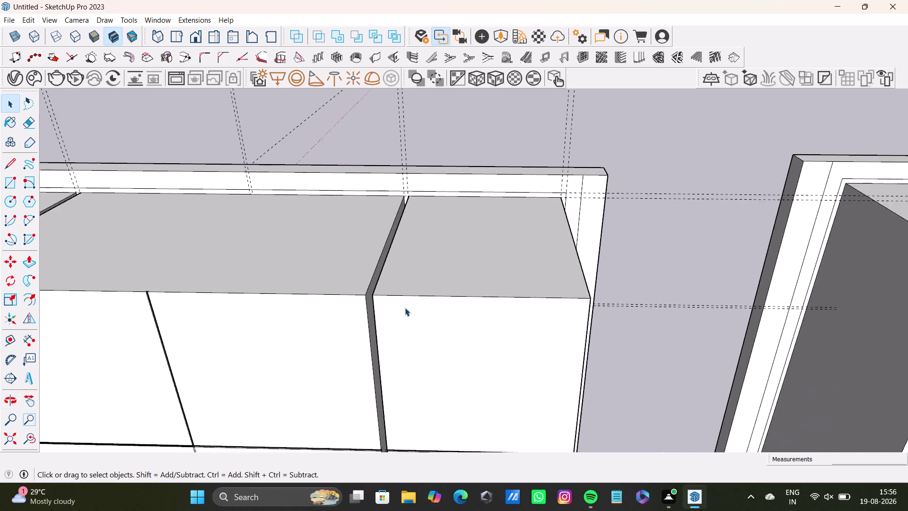
scroll(down, 3)
middle_drag(221, 322, 226, 306)
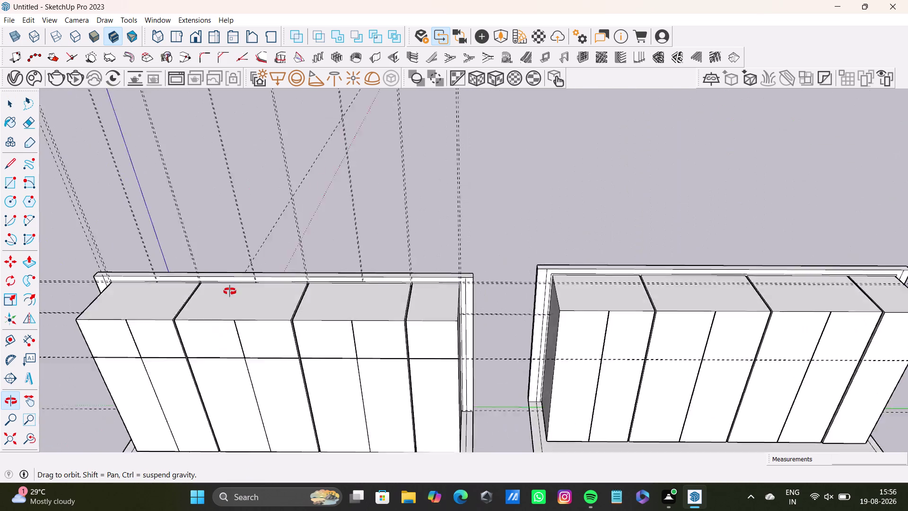
middle_drag(226, 306, 278, 234)
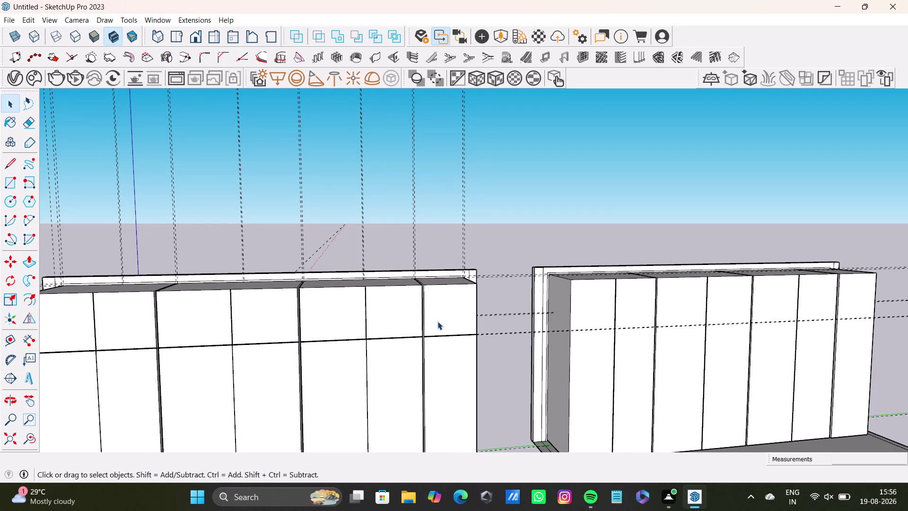